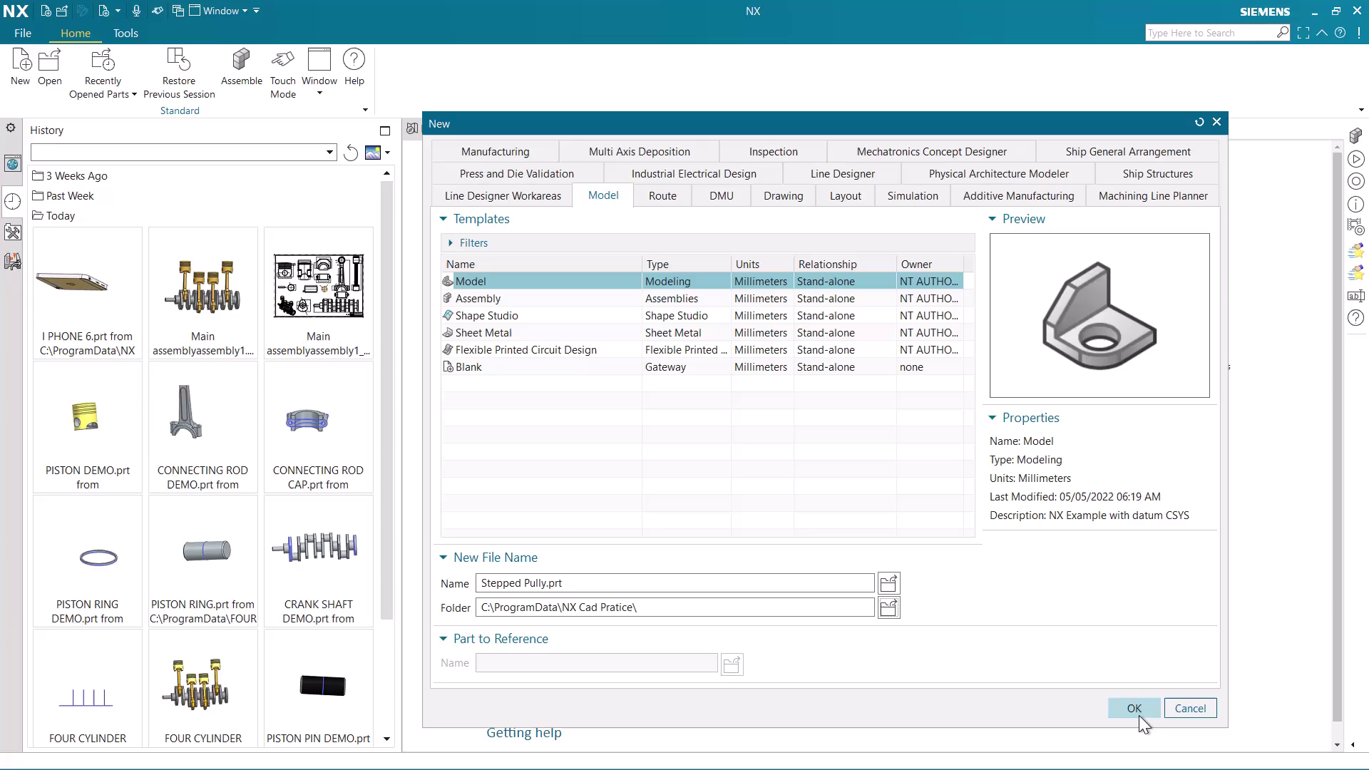
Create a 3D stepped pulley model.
Create the Stepped Pully model part and search the commands for 'jour'.
click(1139, 715)
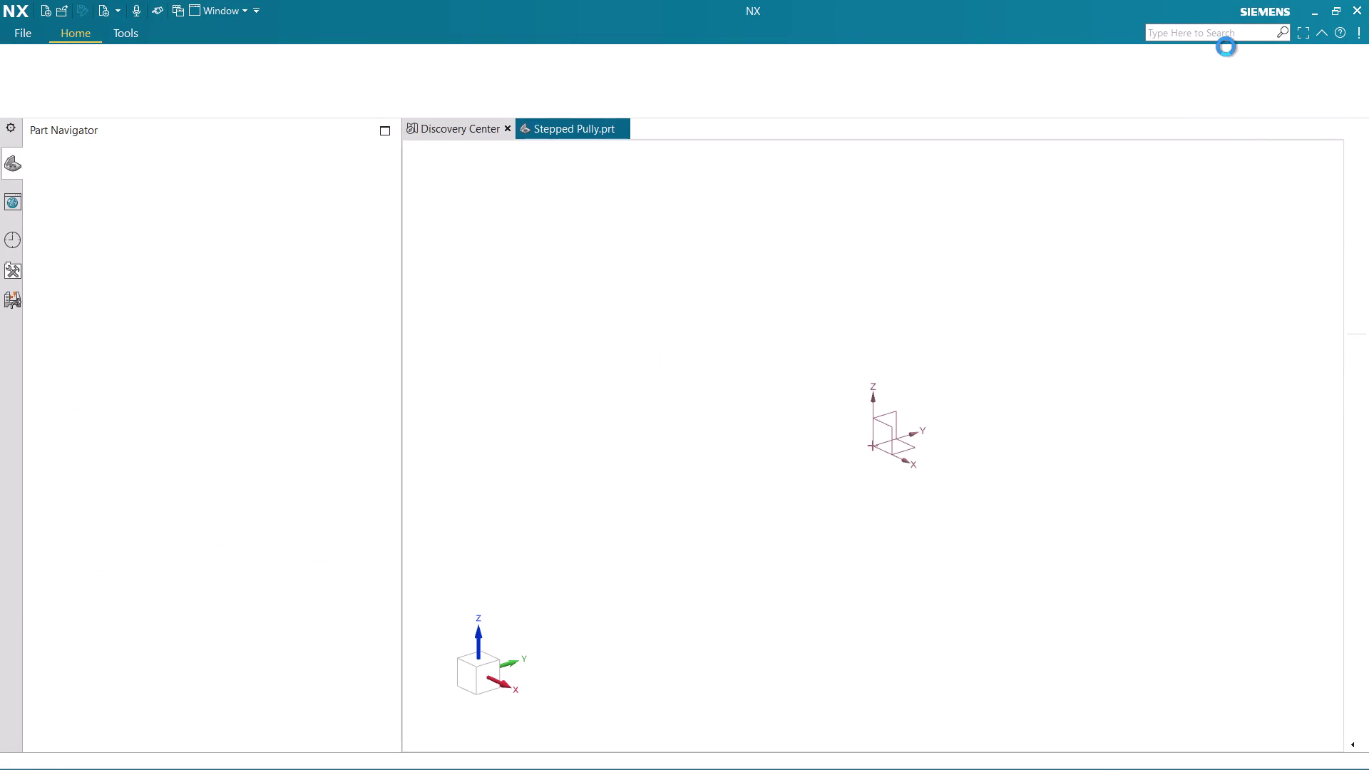
click(1160, 32)
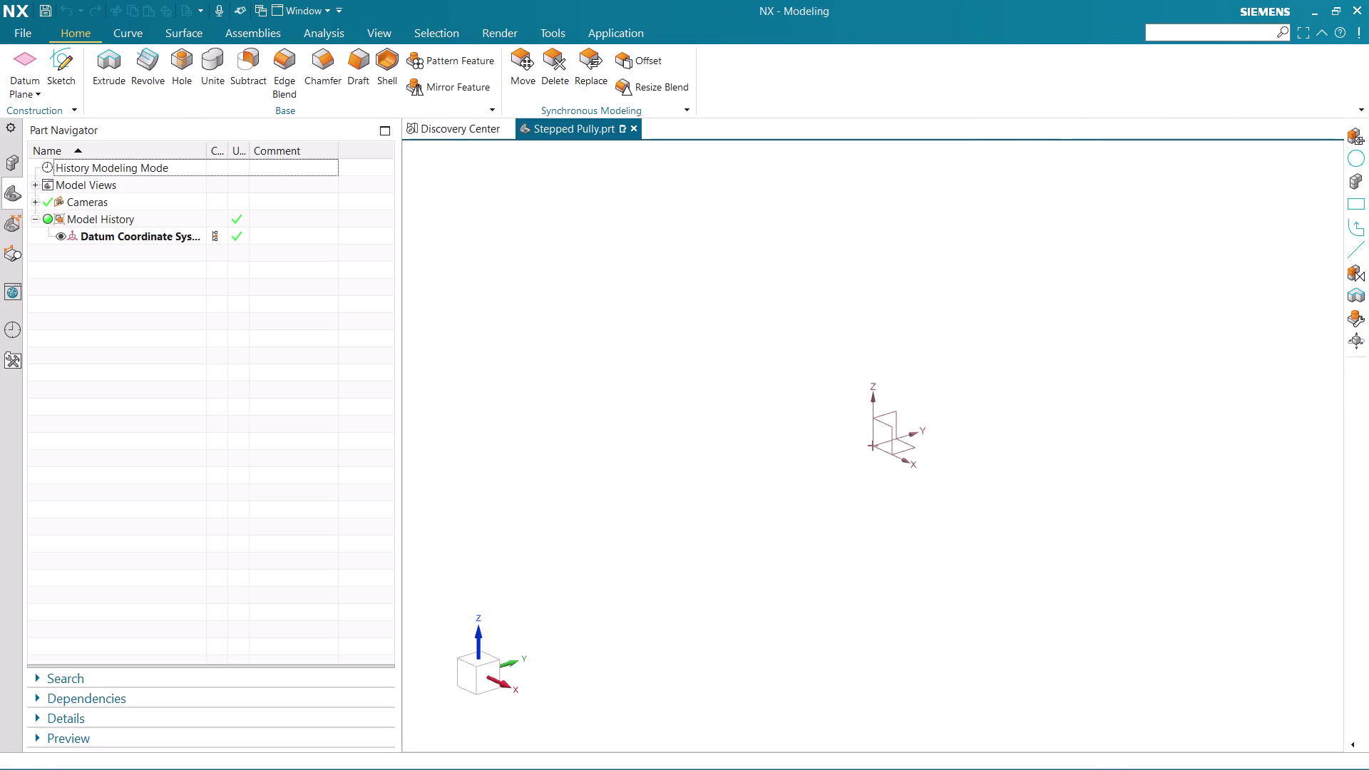
text(jour)
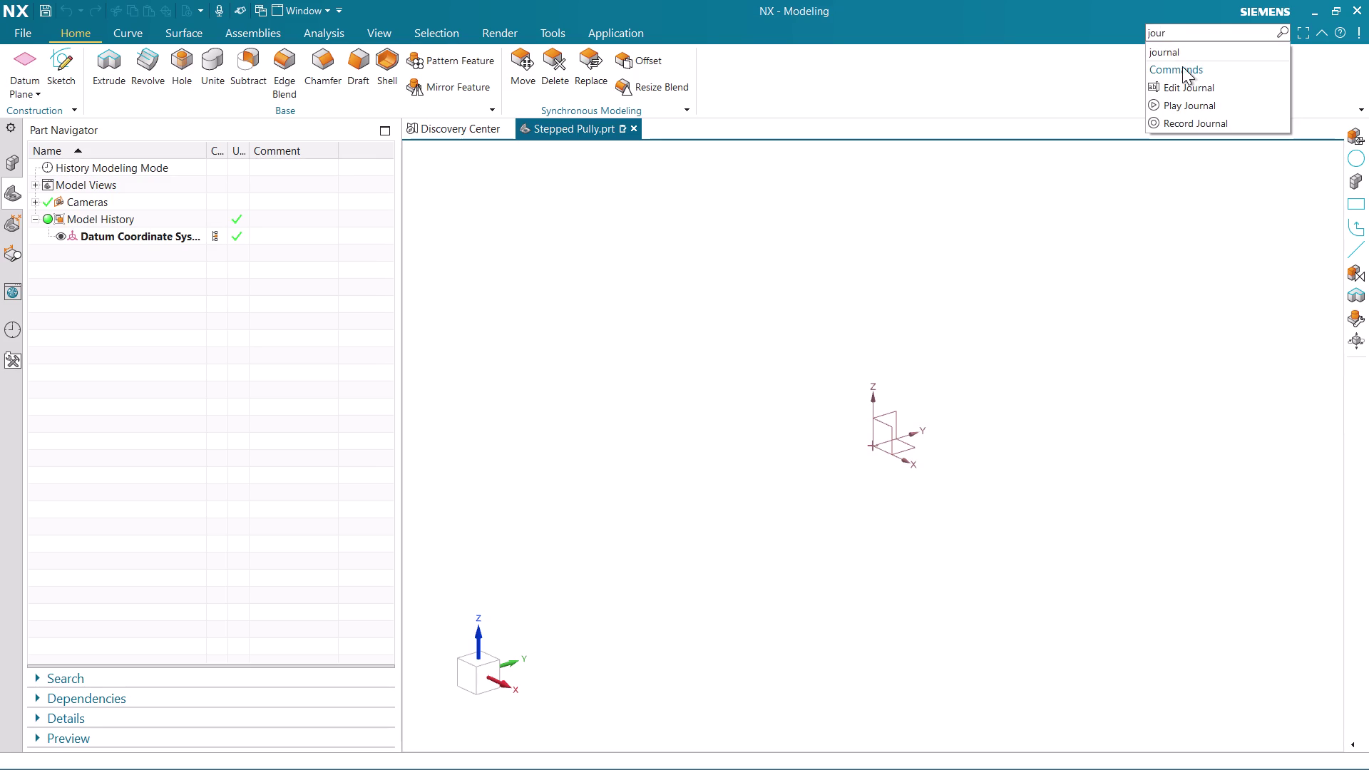
List journal commands, briefly open and close Play Journal, then choose Record Journal.
click(1191, 57)
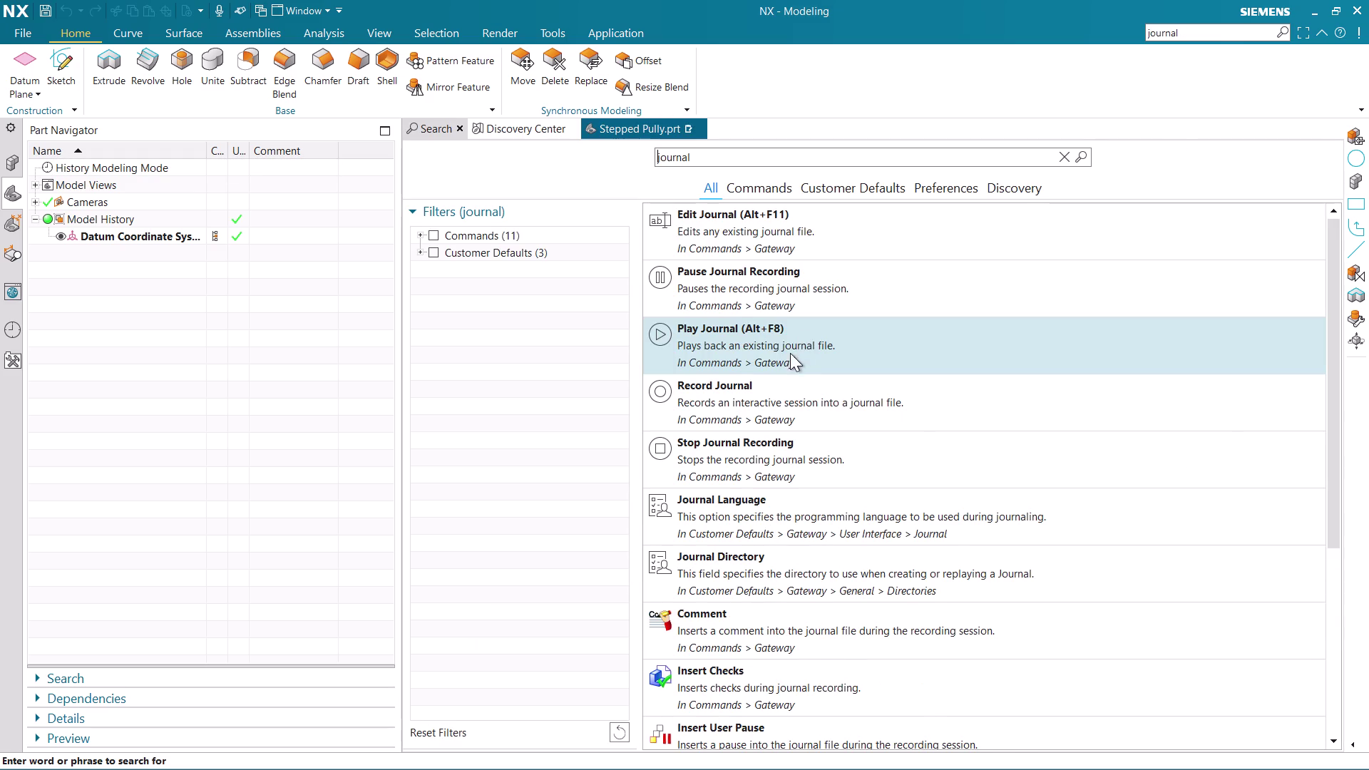
click(749, 395)
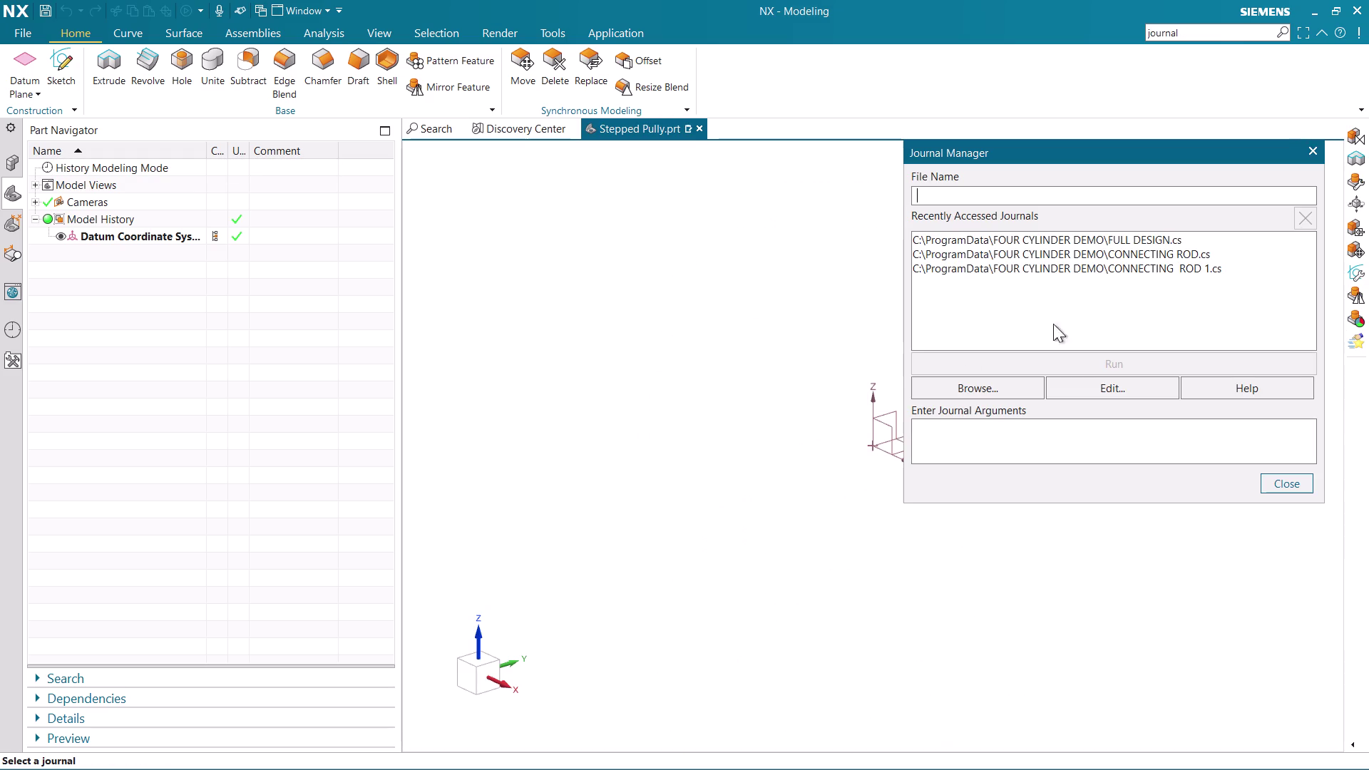
click(1317, 150)
click(1224, 37)
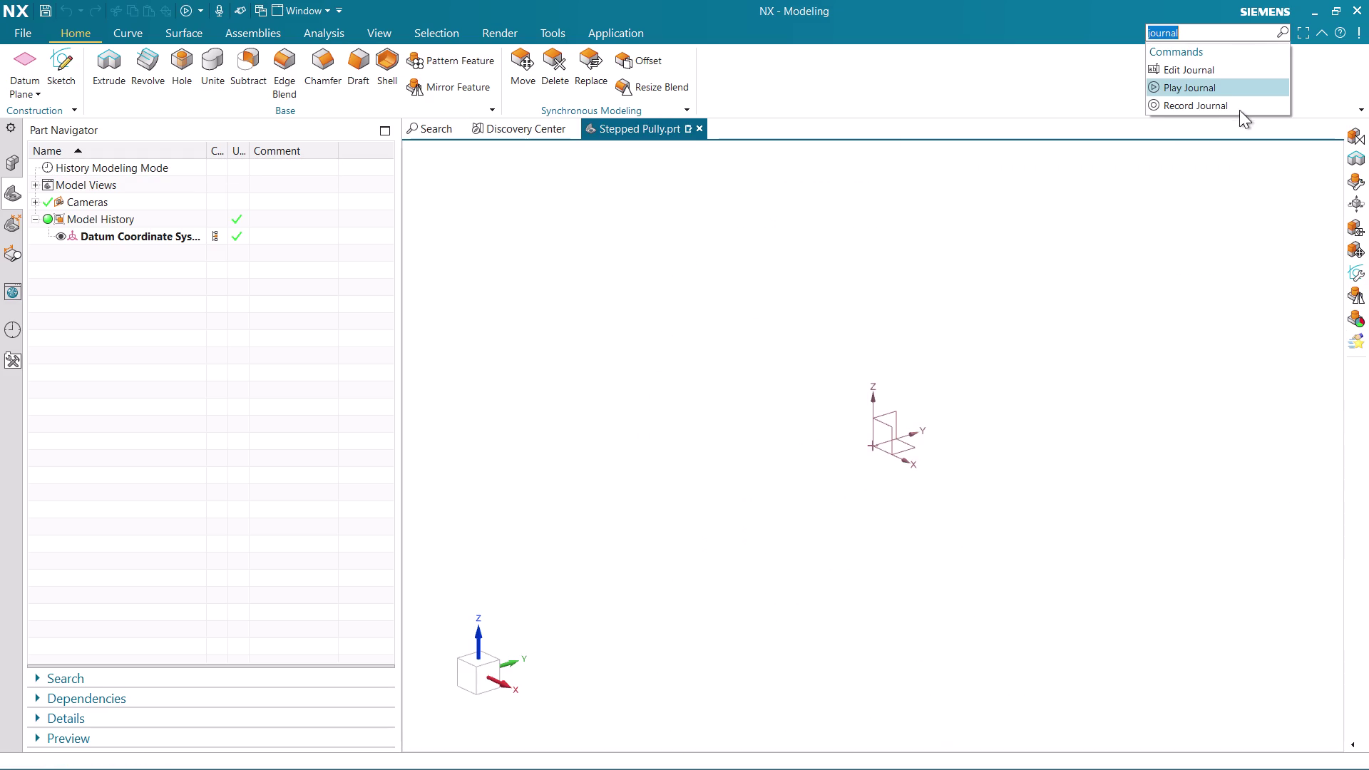
click(1216, 104)
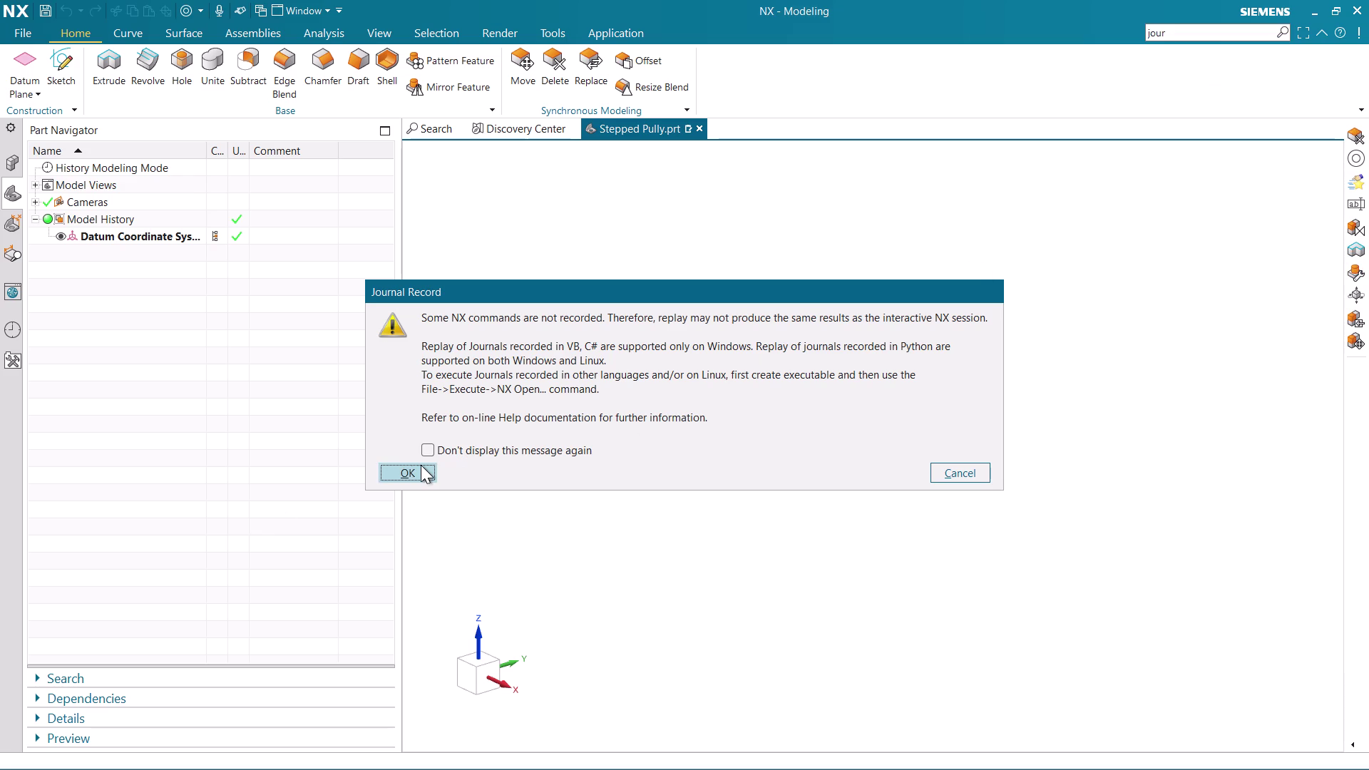
Dismiss the recording notice and browse to ProgramData > NX CAD DRAWINGS.
click(421, 465)
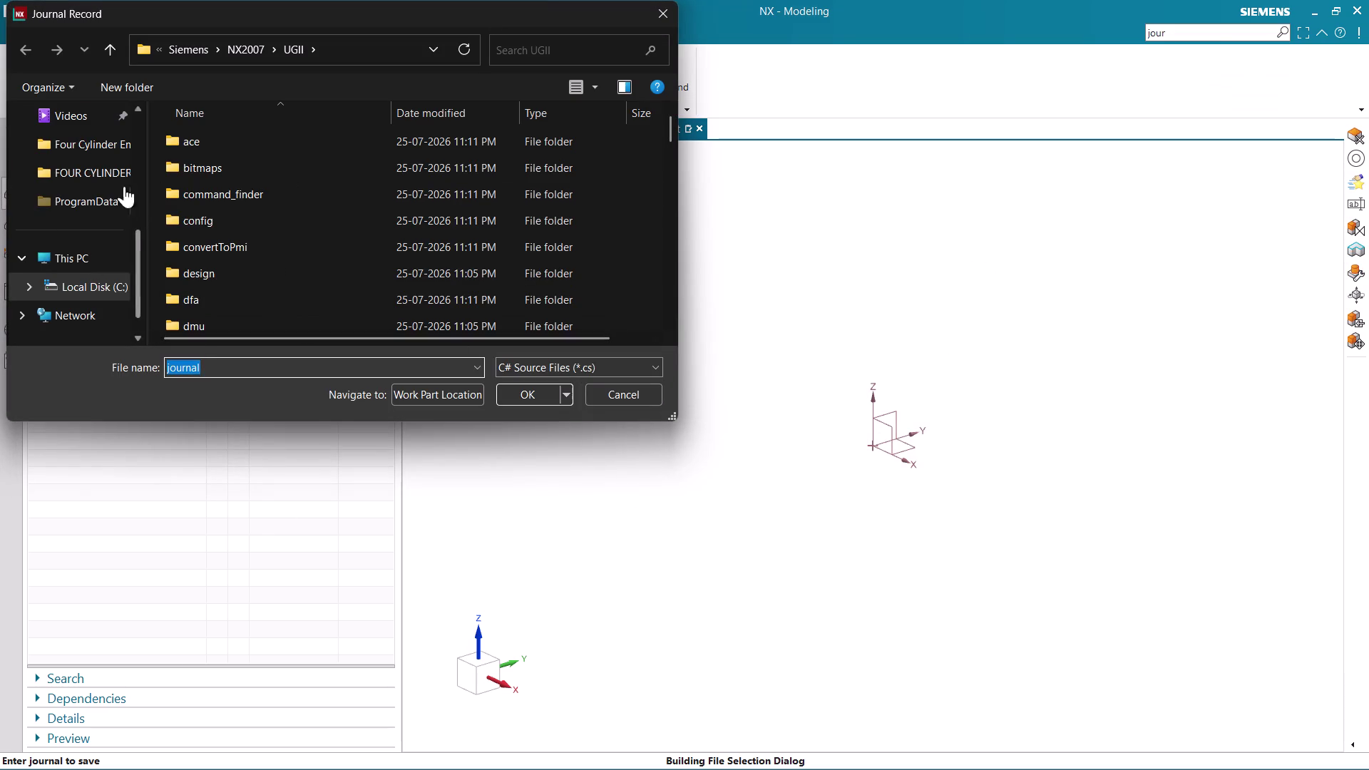
click(104, 198)
scroll(down, 3)
scroll(down, 3)
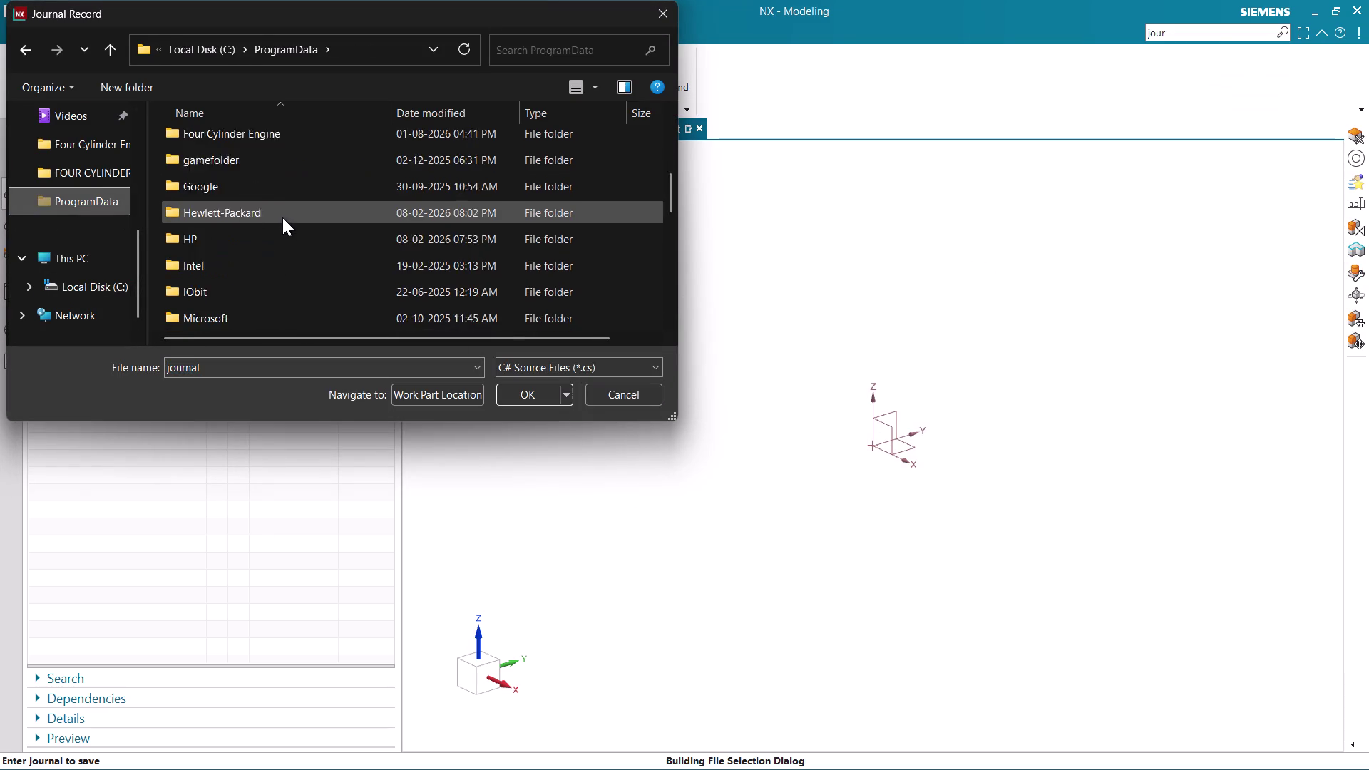
scroll(down, 3)
scroll(down, 3)
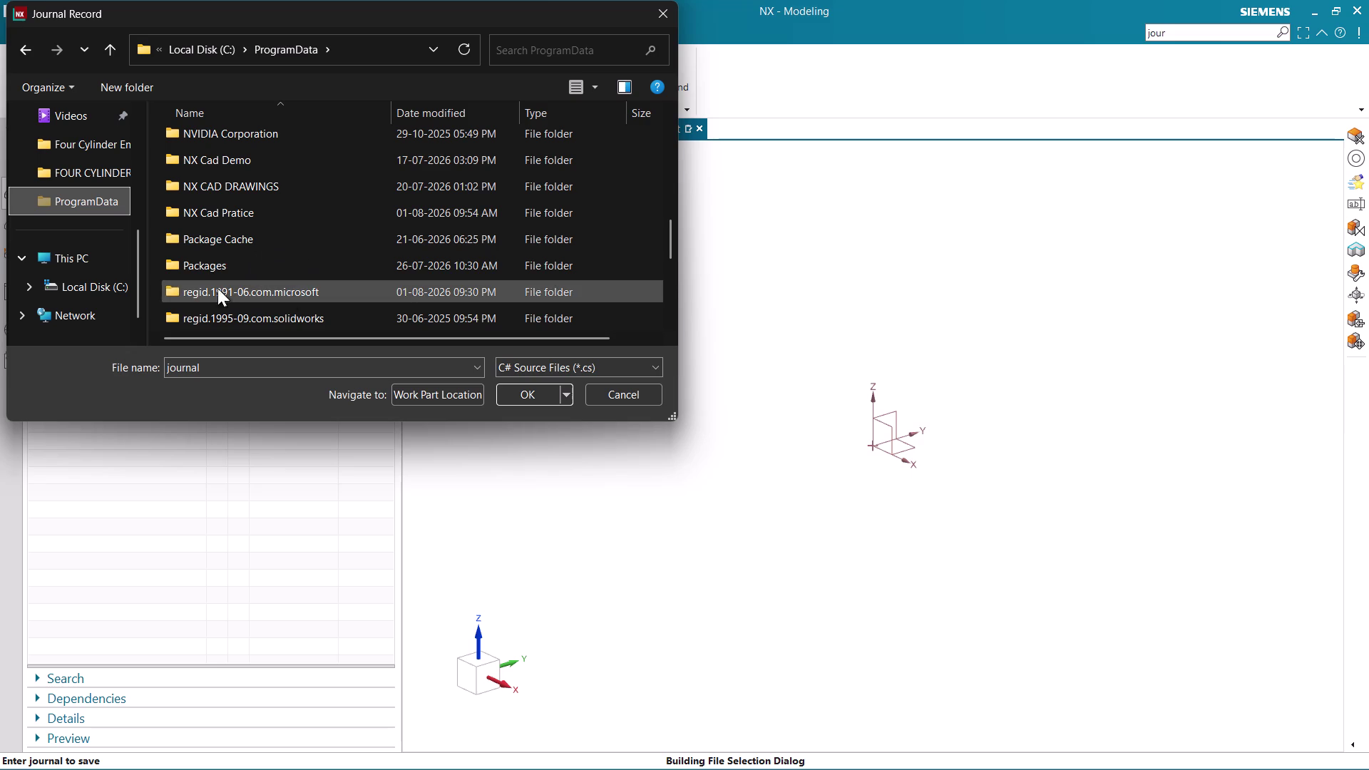
scroll(up, 3)
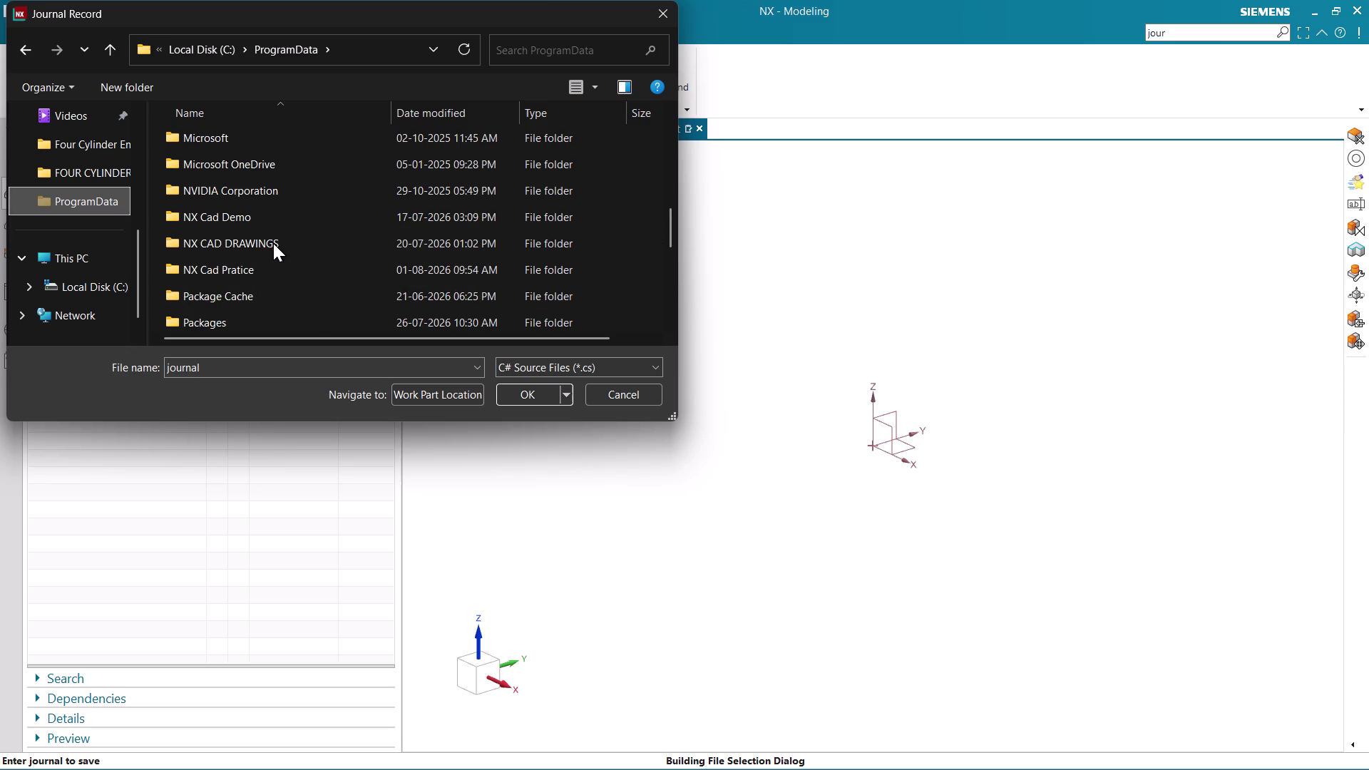
double_click(274, 243)
Name the journal 'Stepped Pully' and start recording.
click(230, 364)
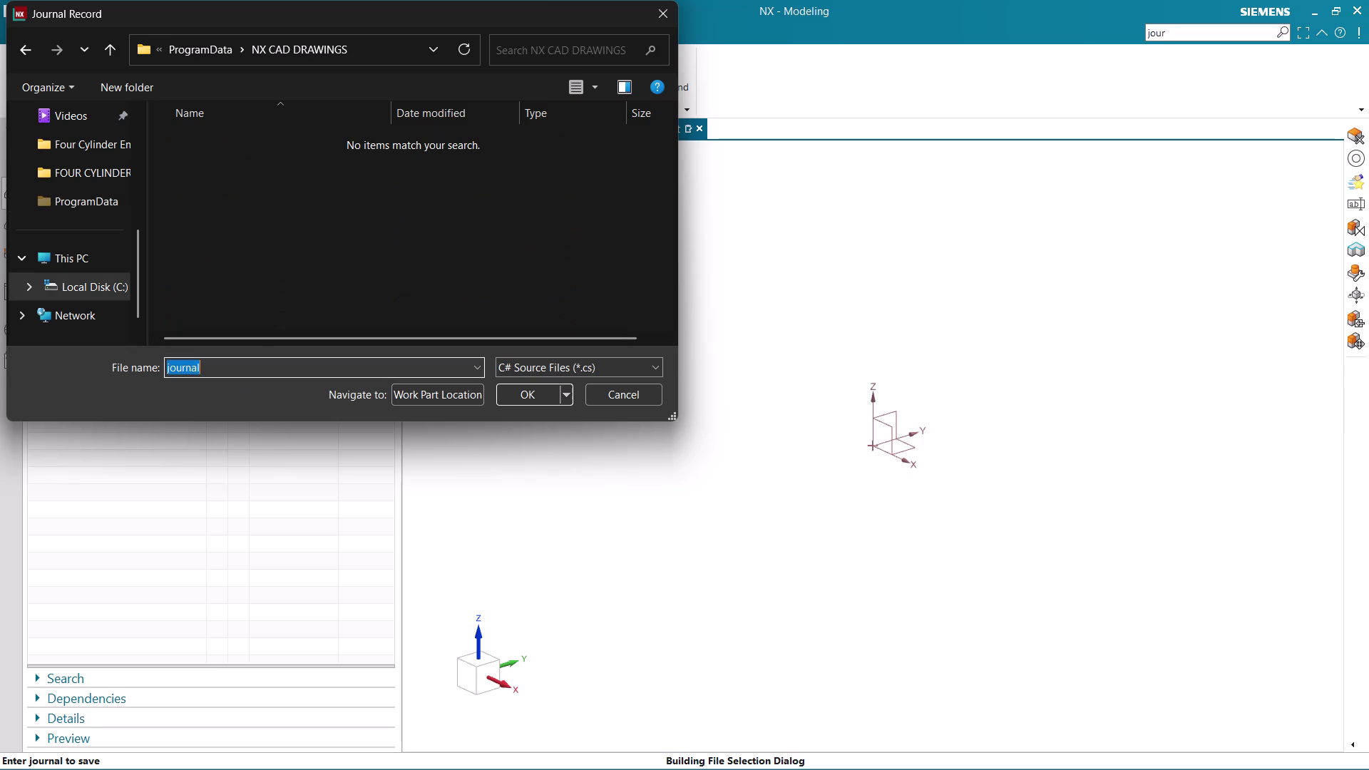
key(BackSpace)
key(shift+s)
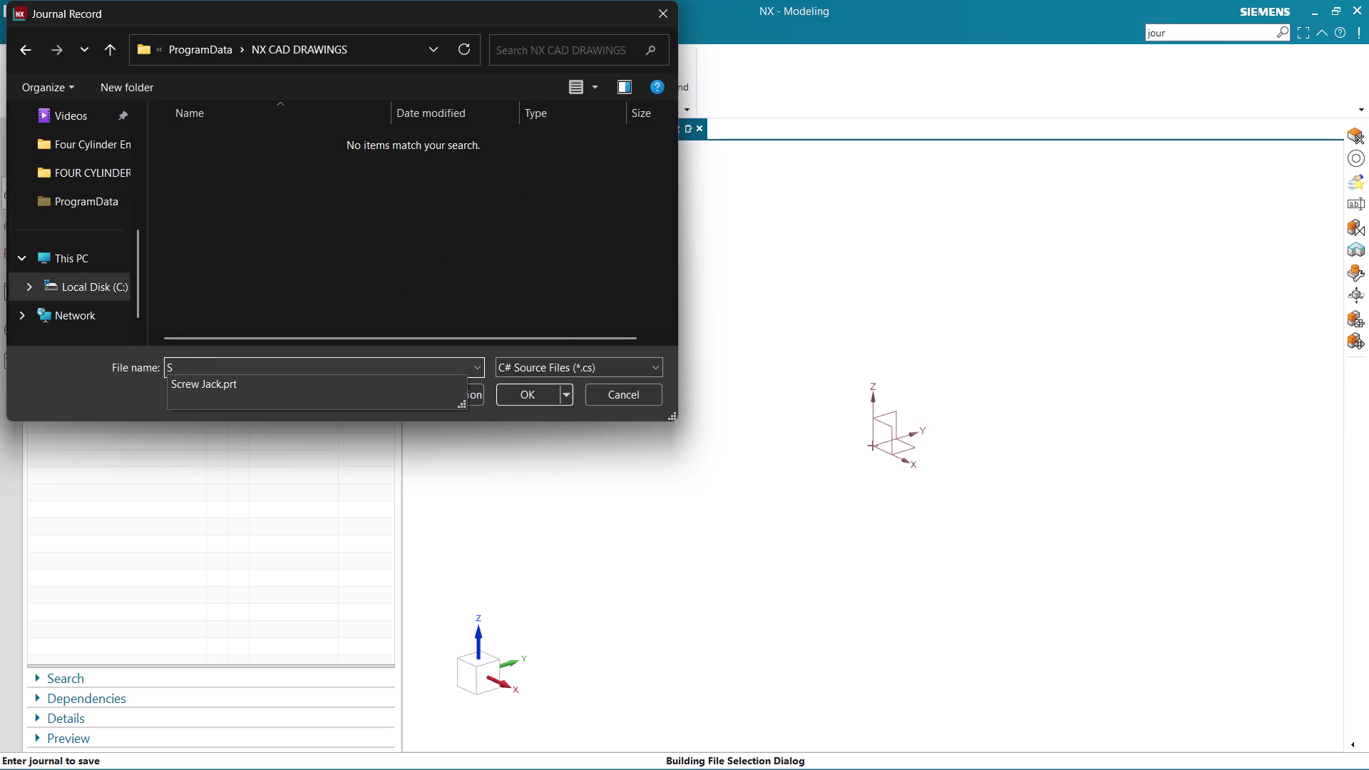
text(tee)
key(BackSpace)
text(p)
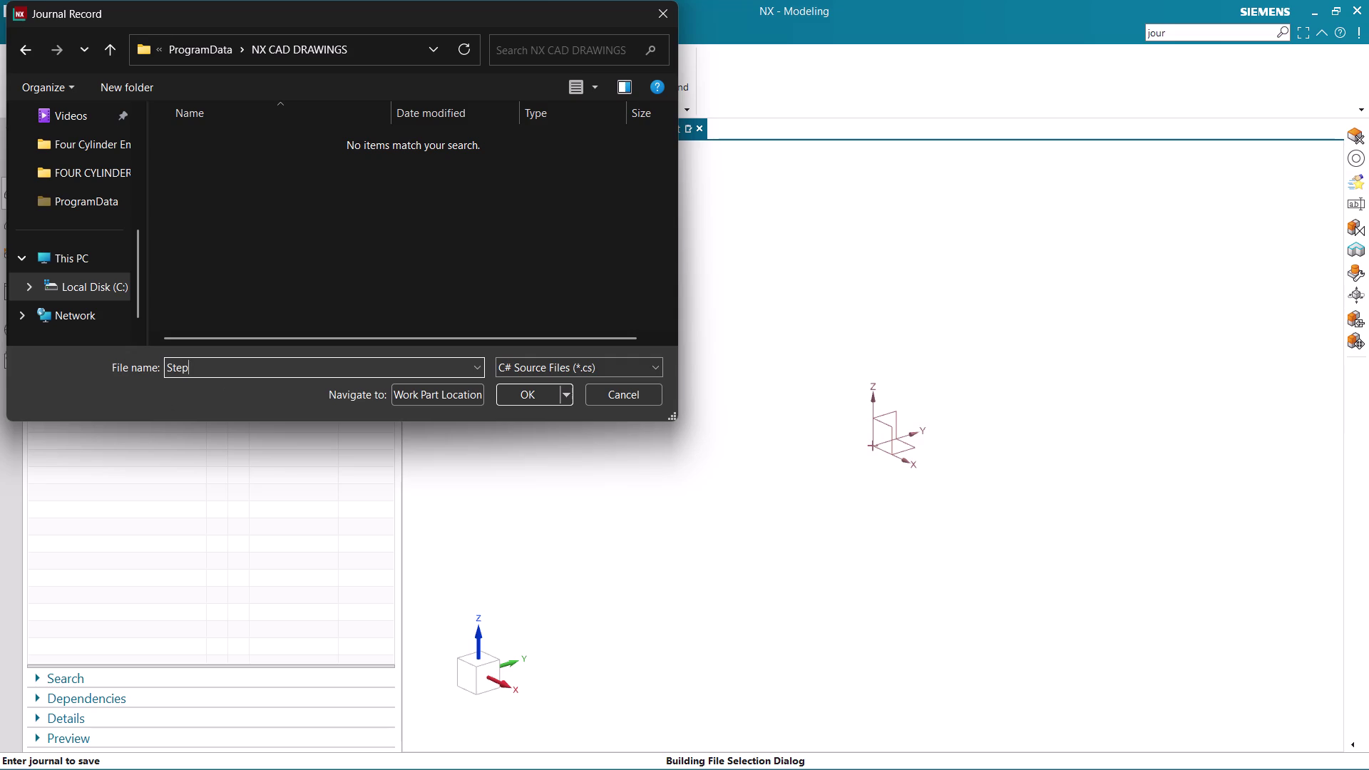
text(ped)
key(space)
text(Pu)
text(lly)
key(Return)
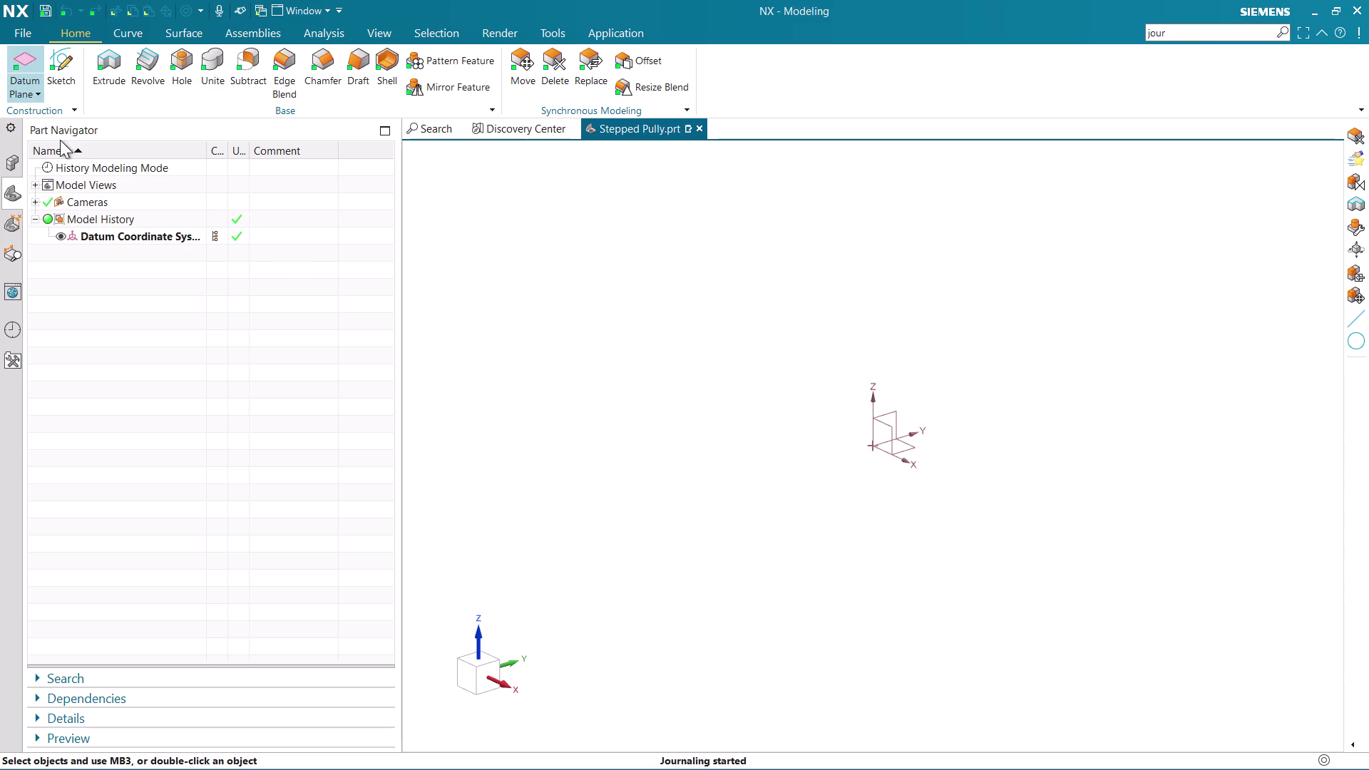
click(67, 70)
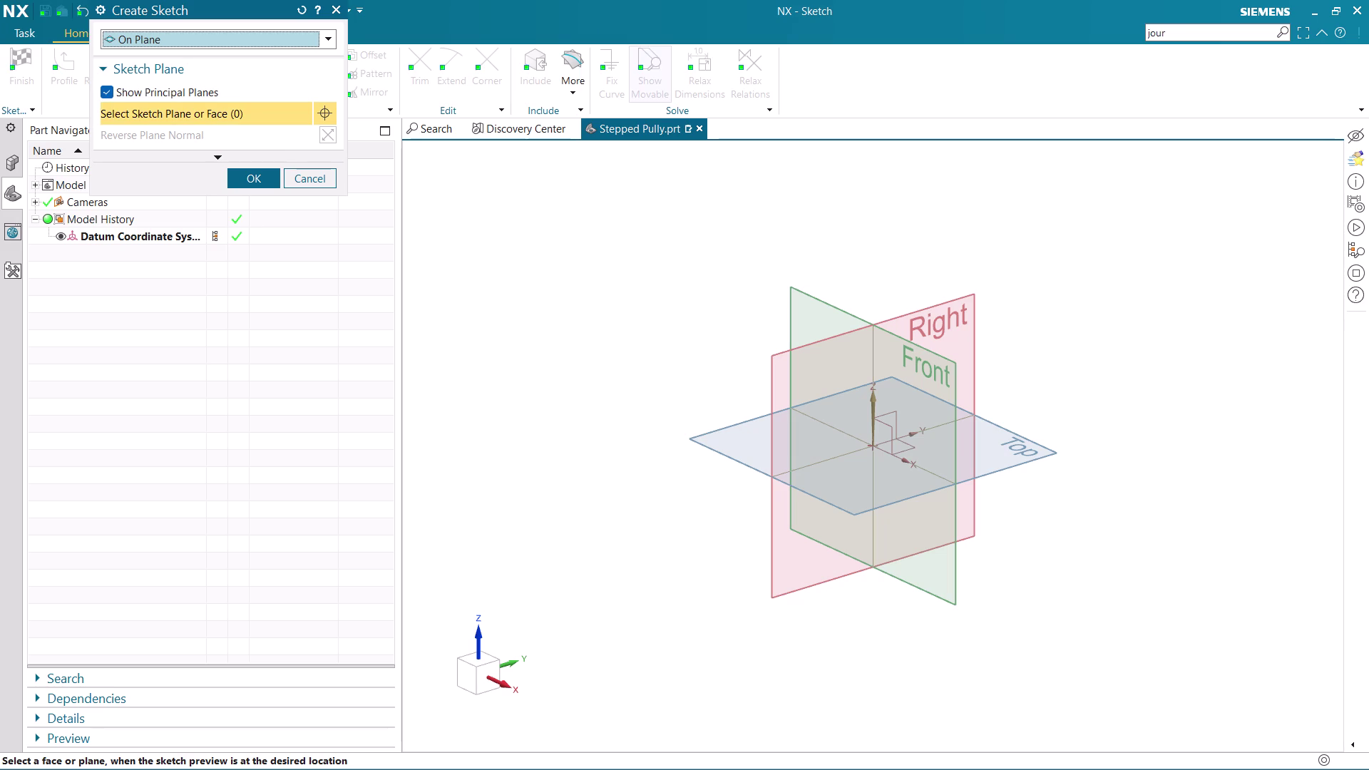
Place the sketch on the Front (XZ) datum plane and accept it.
click(816, 298)
middle_click(816, 298)
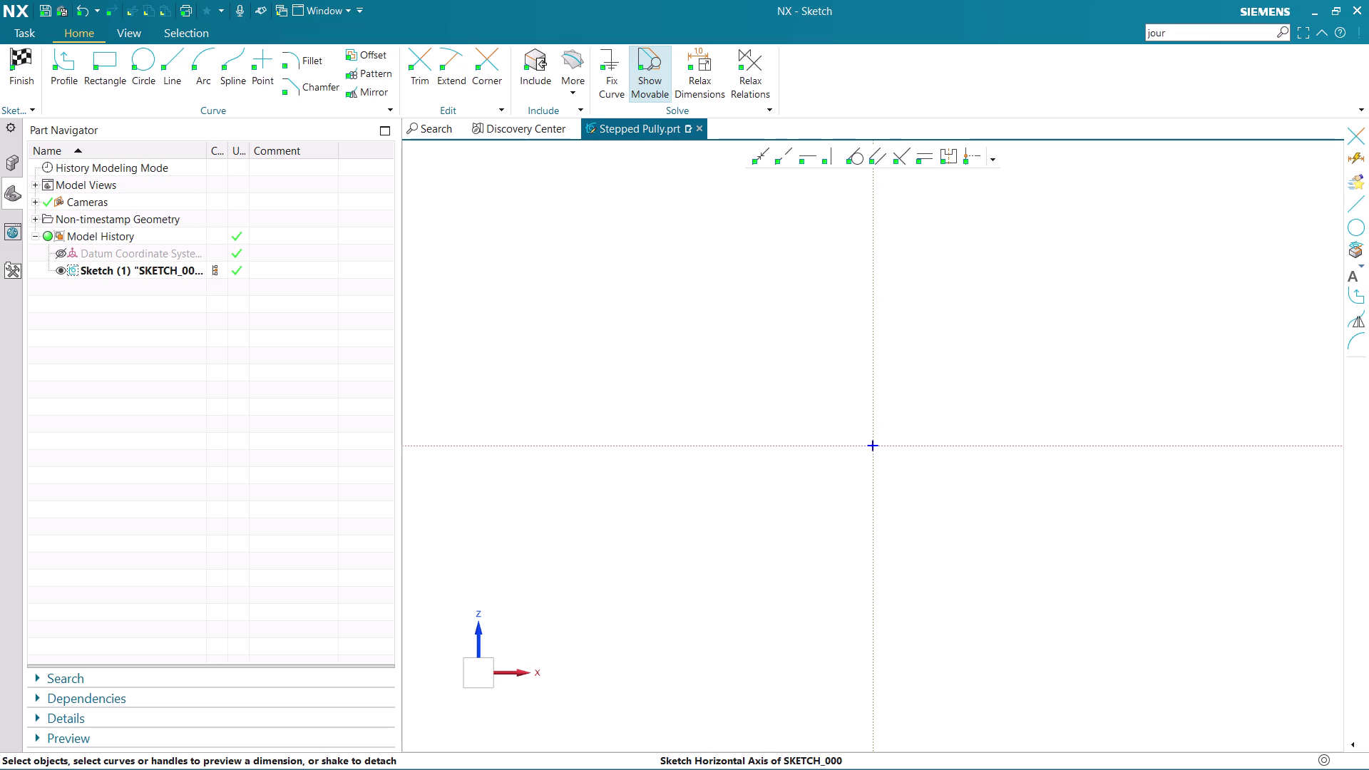
Zoom in and out on the sketch area.
scroll(up, 3)
scroll(down, 3)
scroll(up, 3)
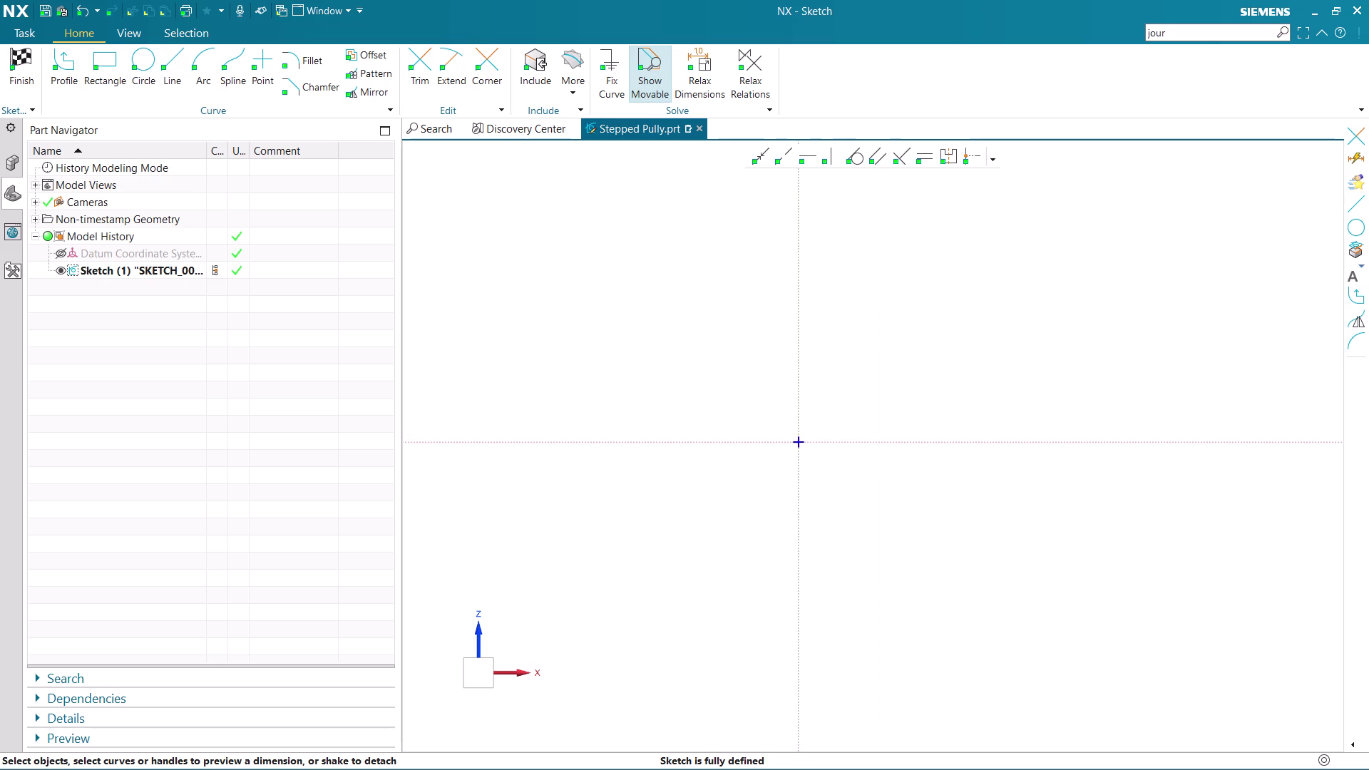
scroll(down, 3)
scroll(up, 3)
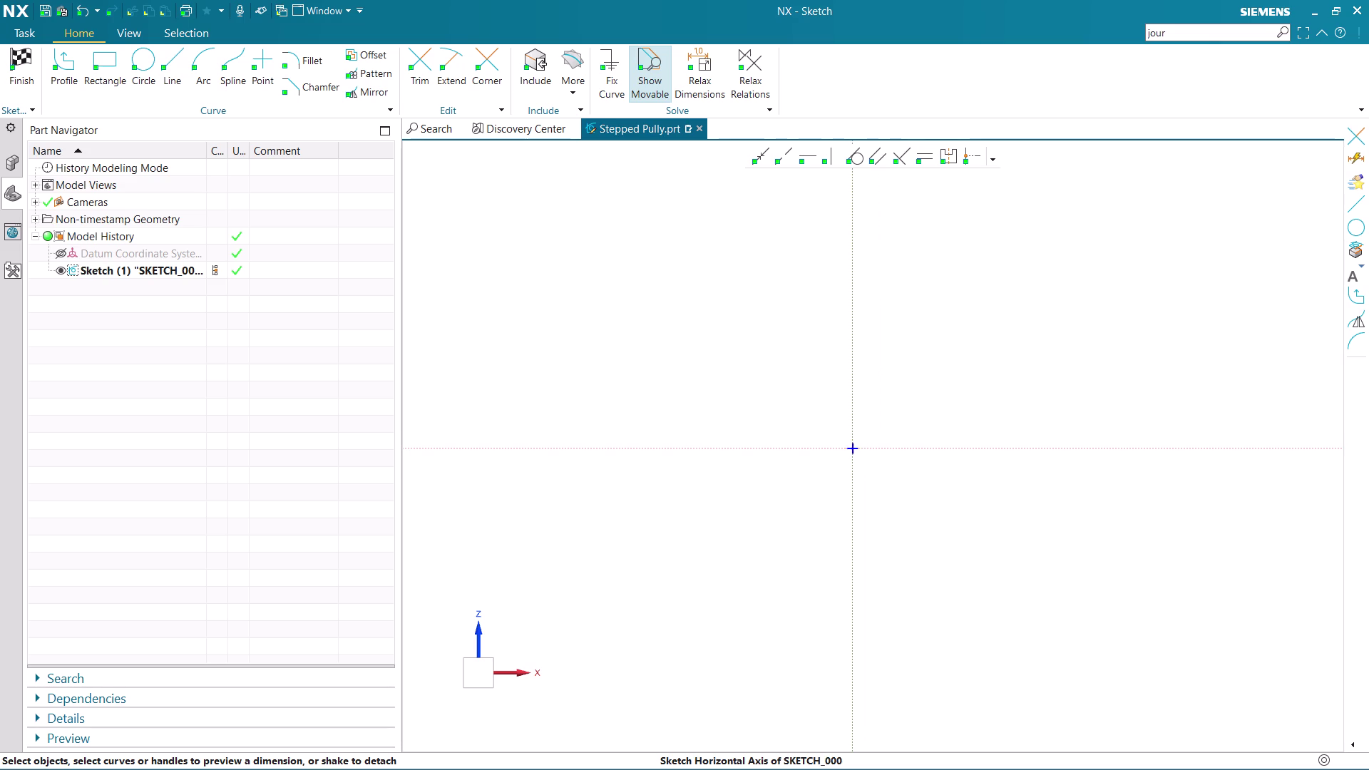
scroll(down, 3)
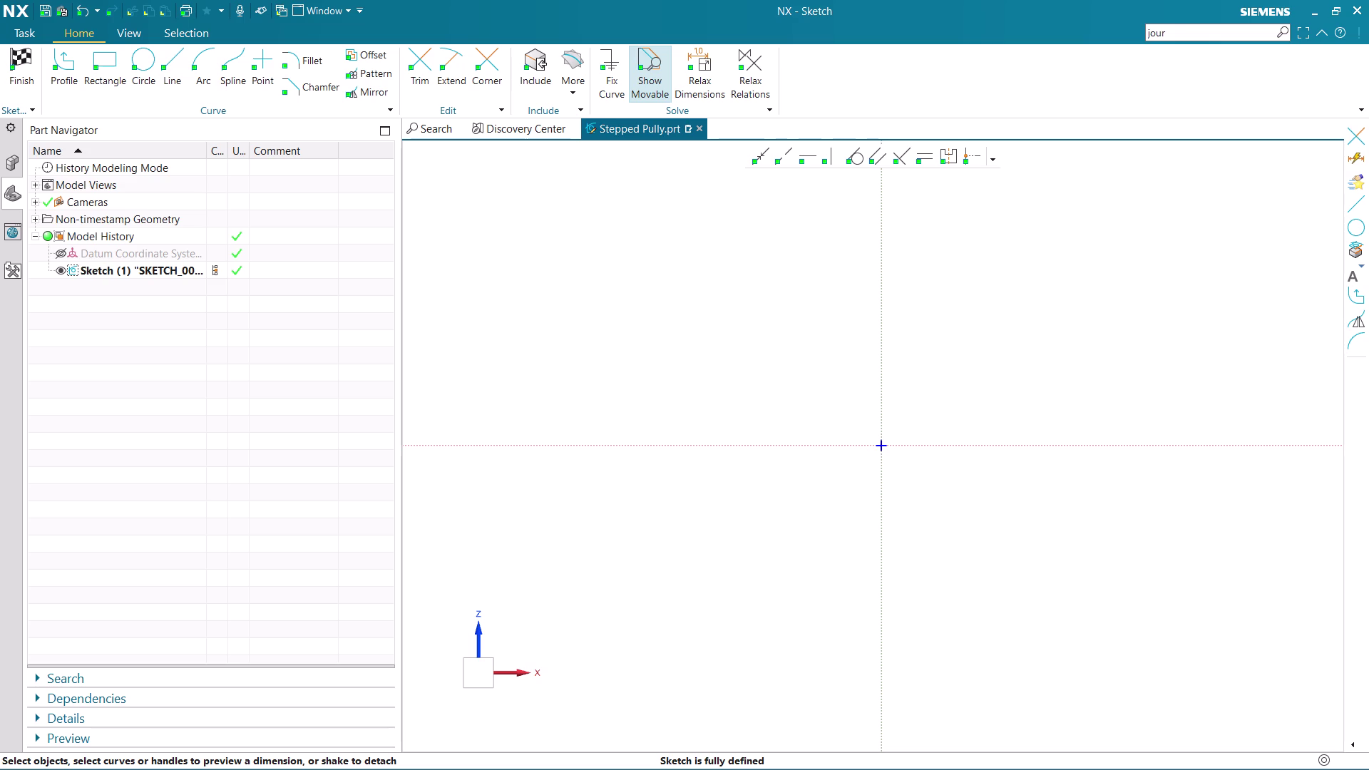
scroll(down, 3)
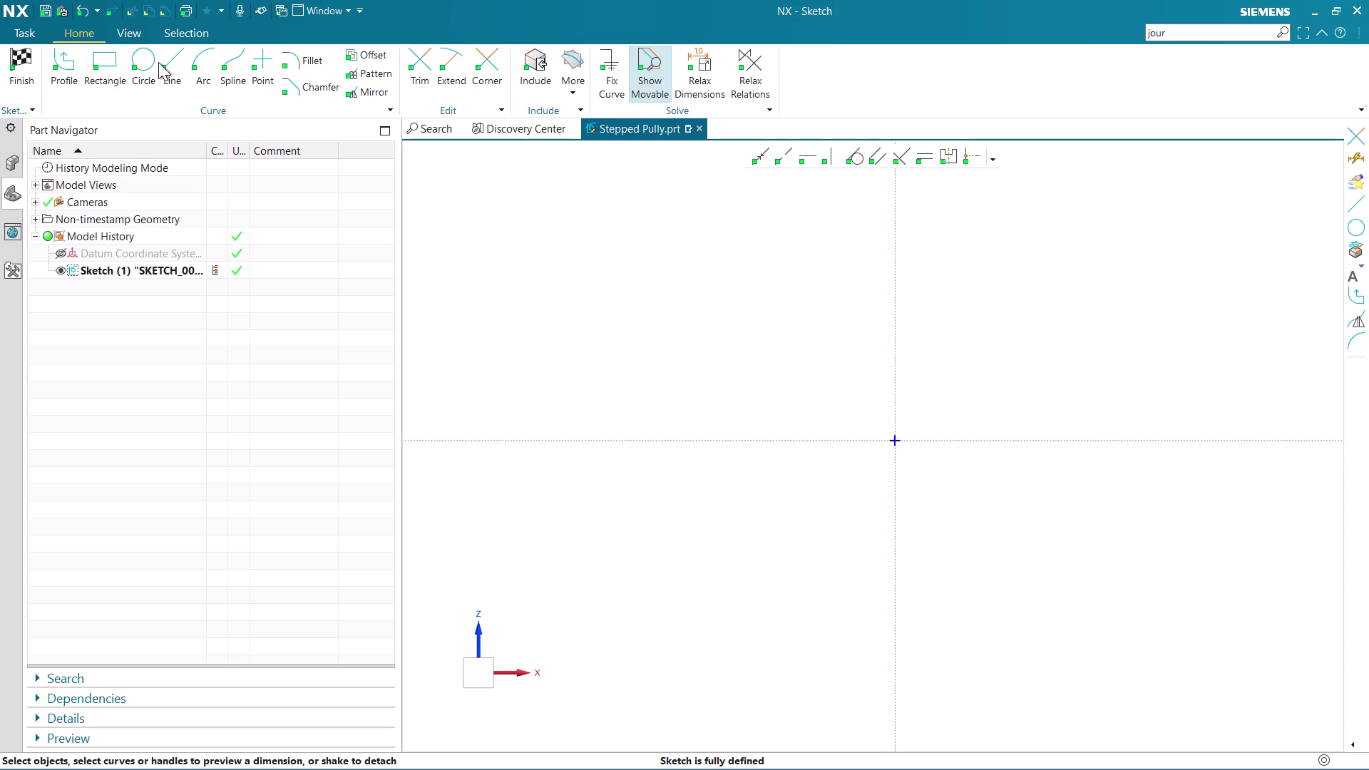
Start a trial line, cancel it with Esc, and switch to the Profile tool.
click(173, 51)
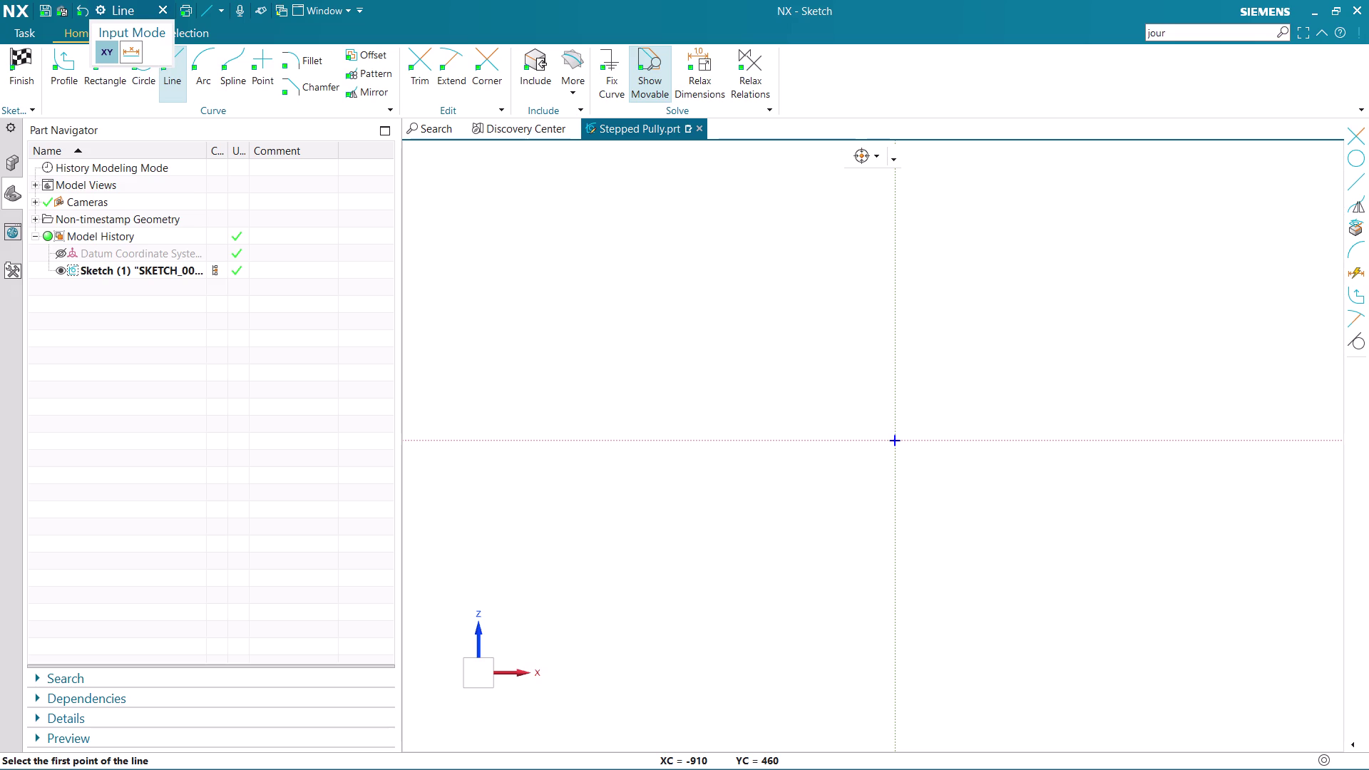
key(grave)
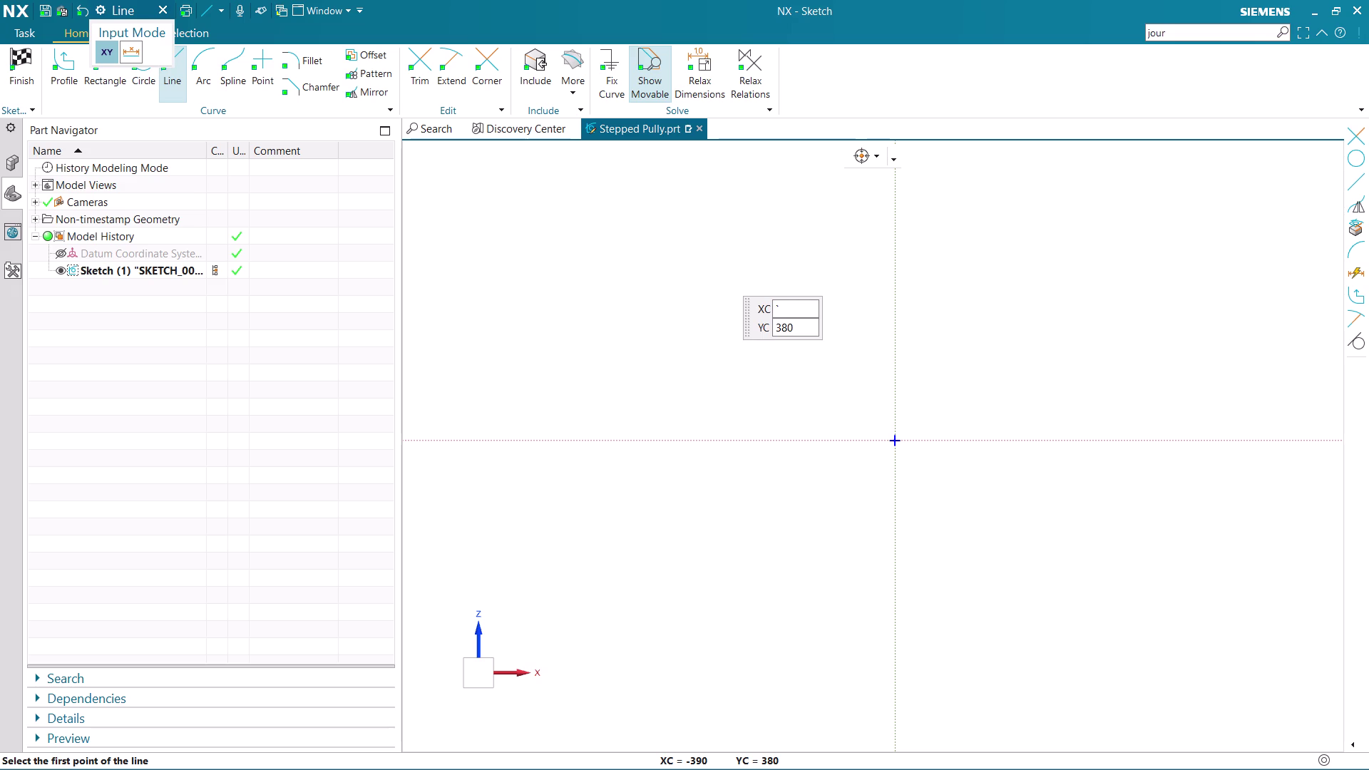
click(425, 193)
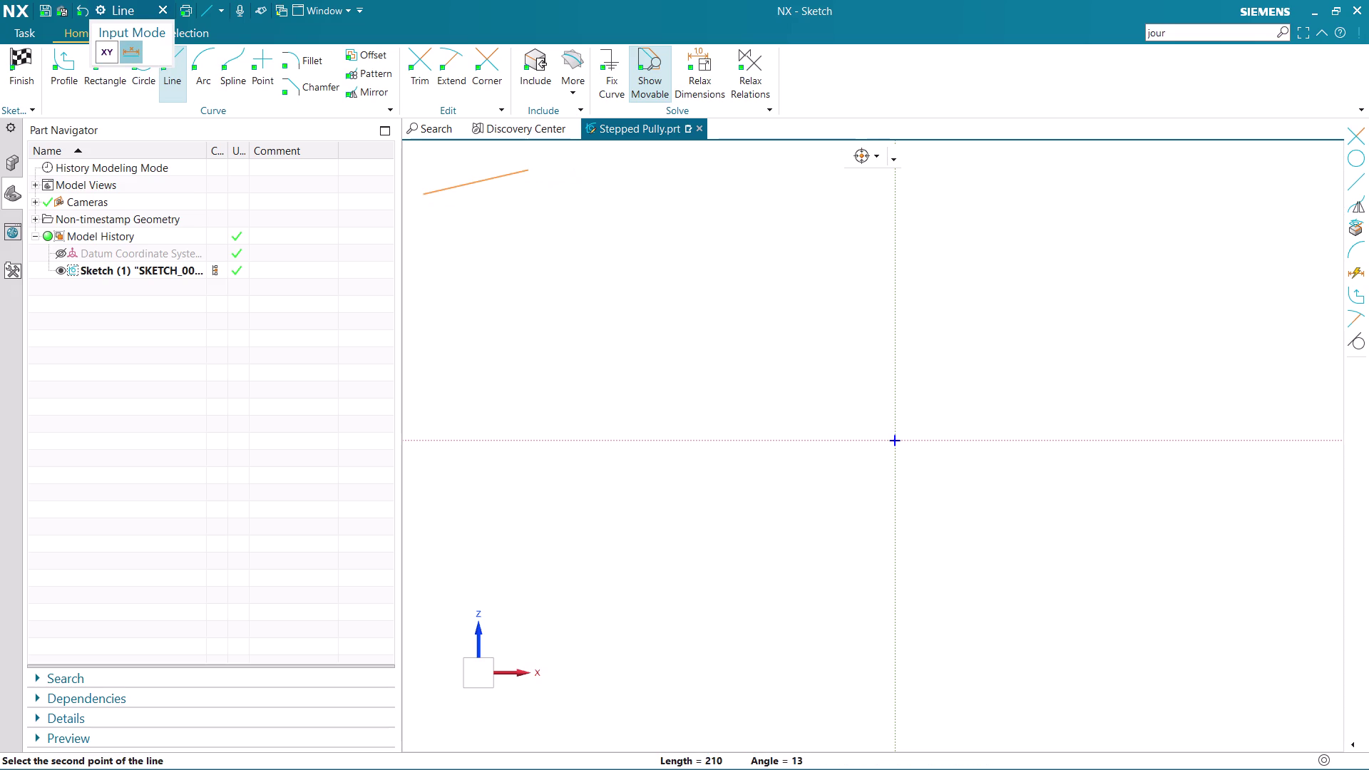
key(Escape)
key(Escape)
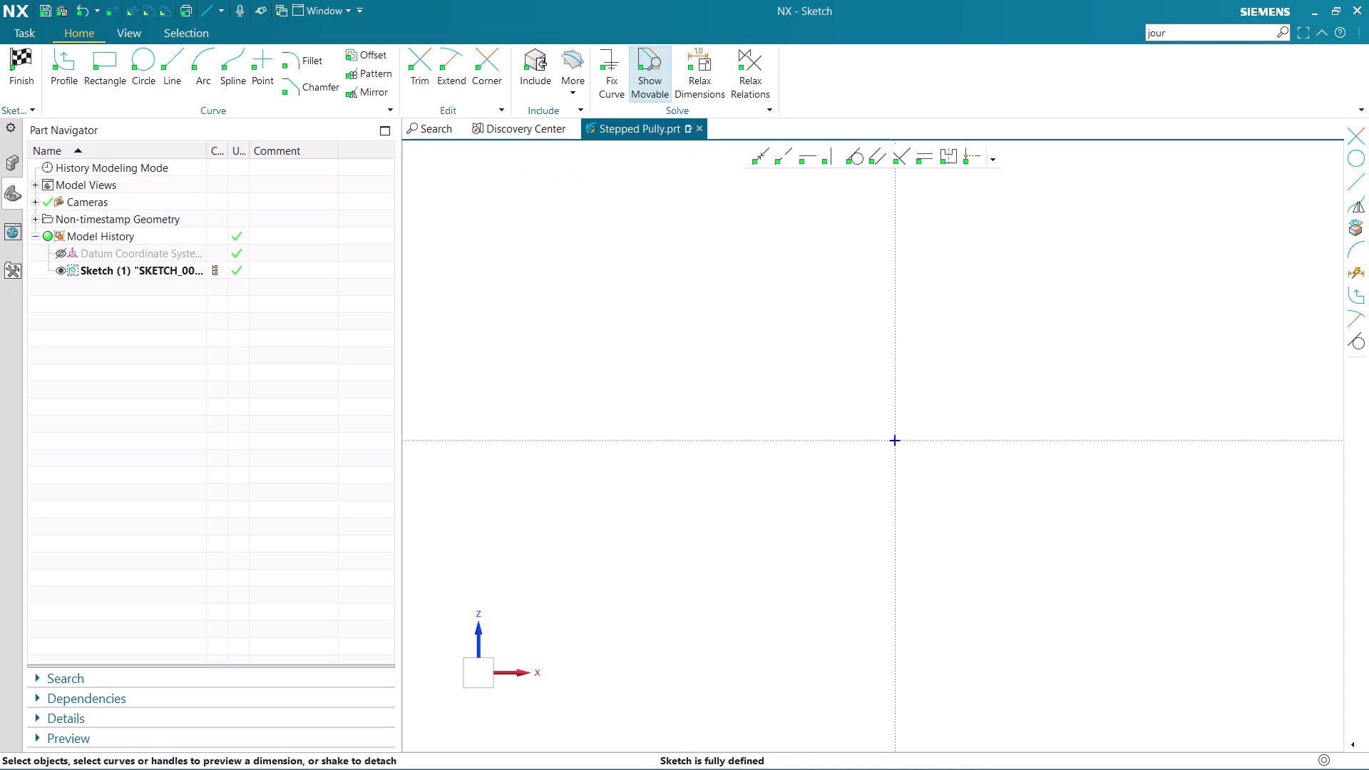
click(62, 66)
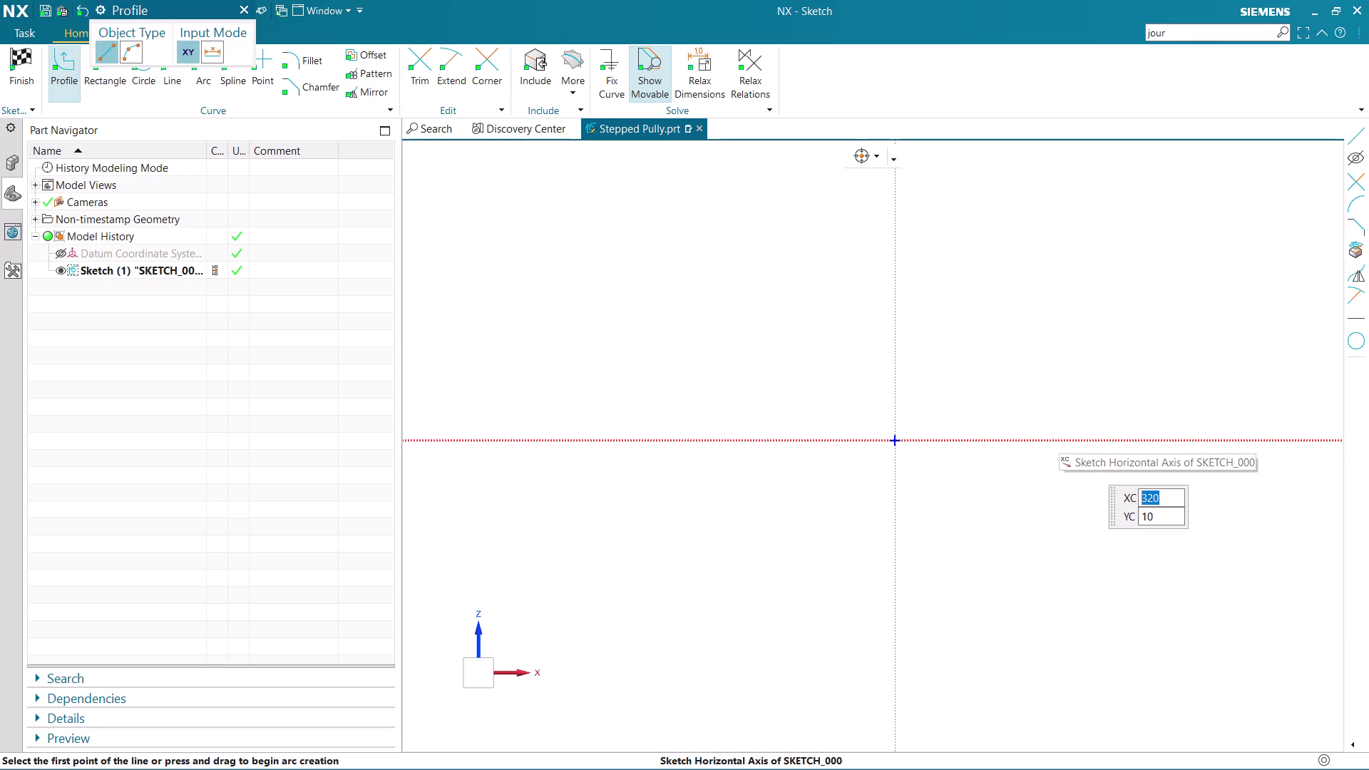
scroll(down, 3)
scroll(up, 3)
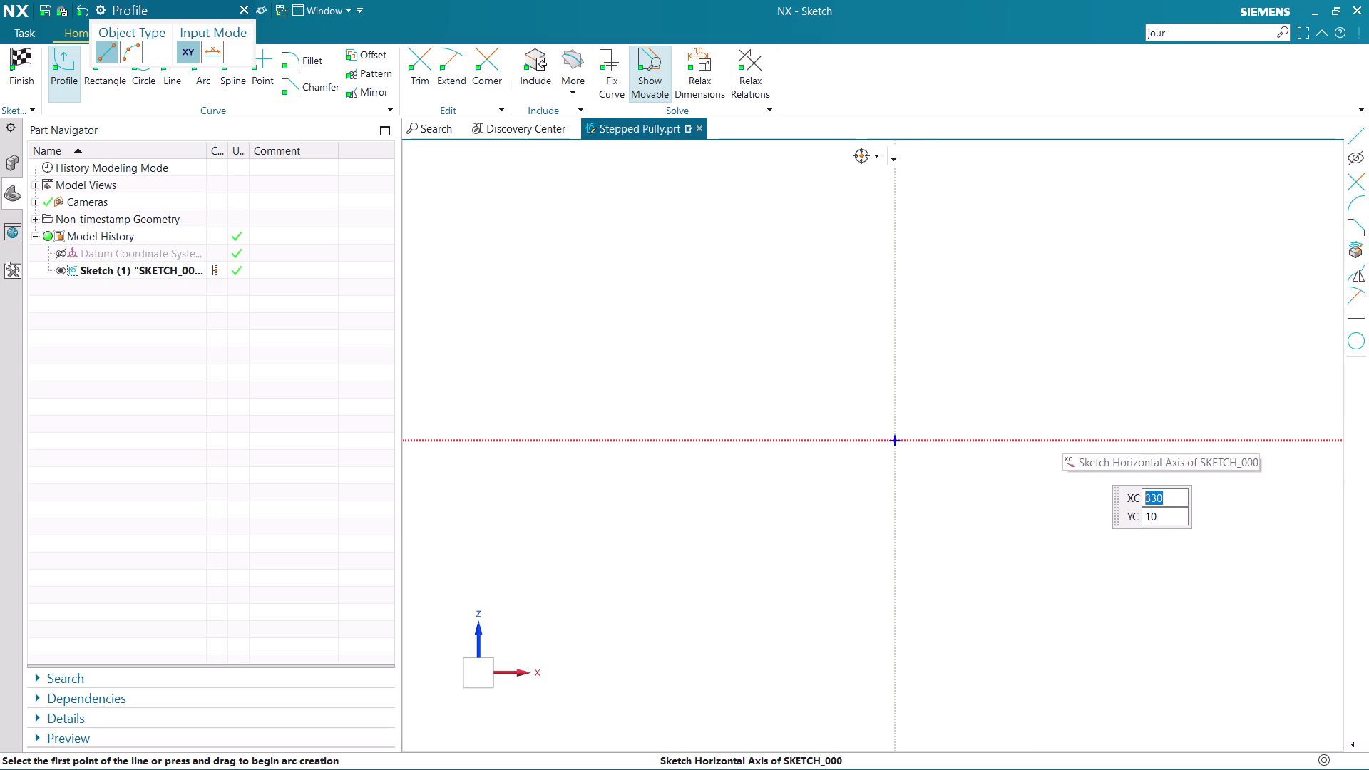
scroll(down, 3)
scroll(down, 3)
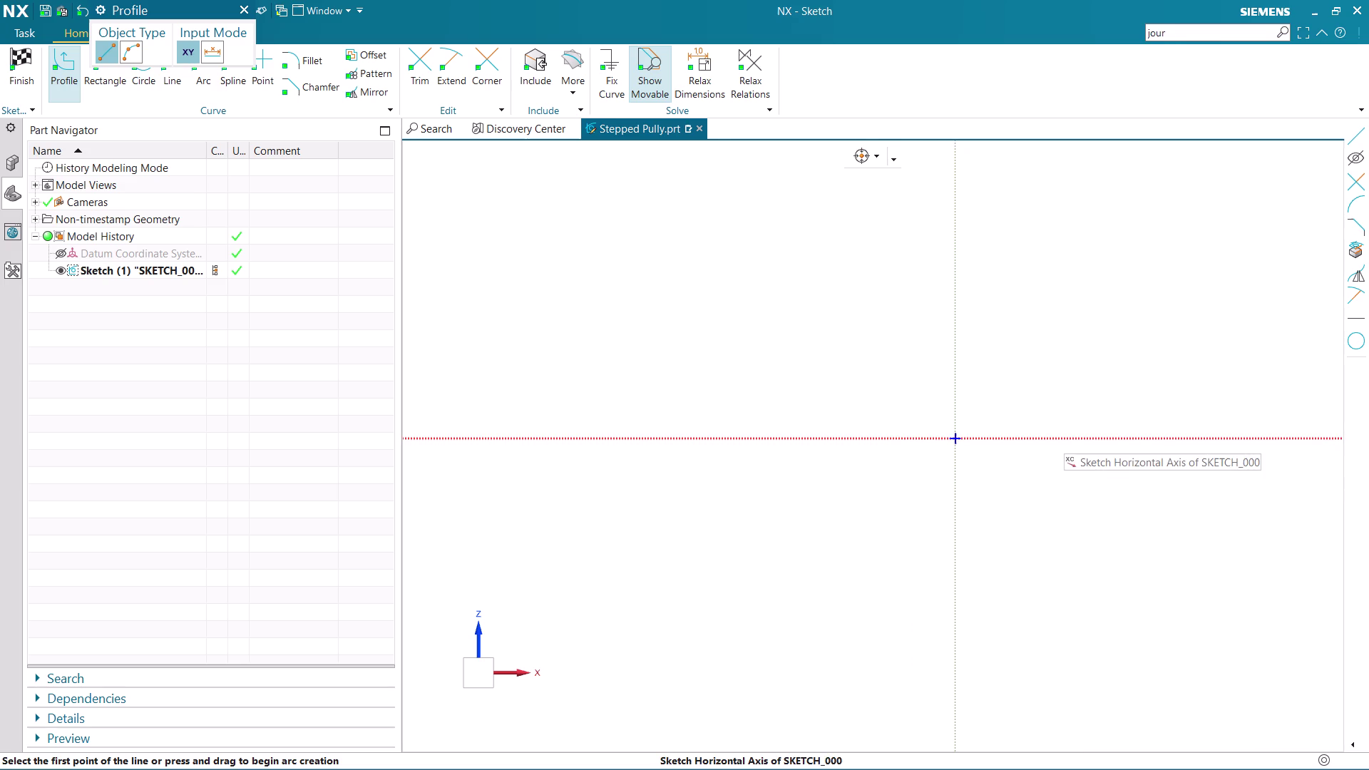
scroll(up, 3)
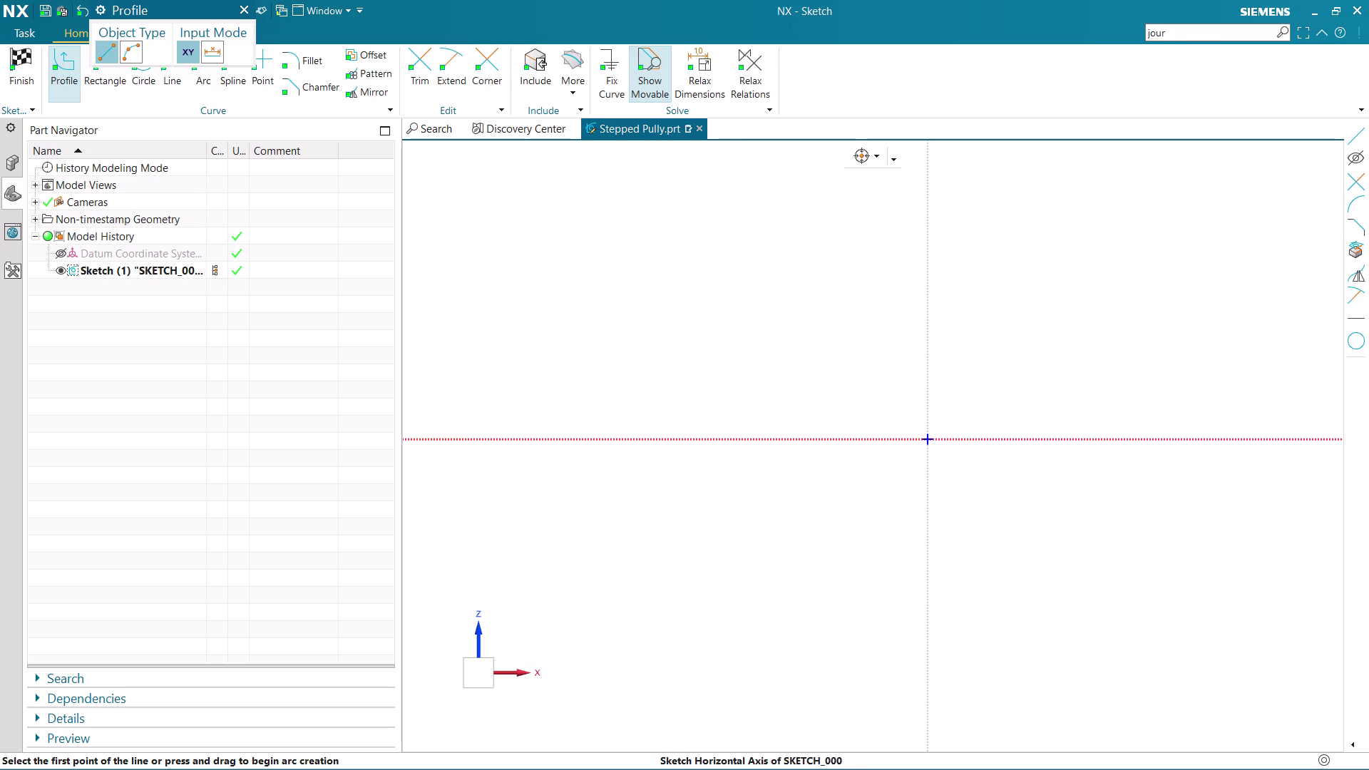
scroll(down, 3)
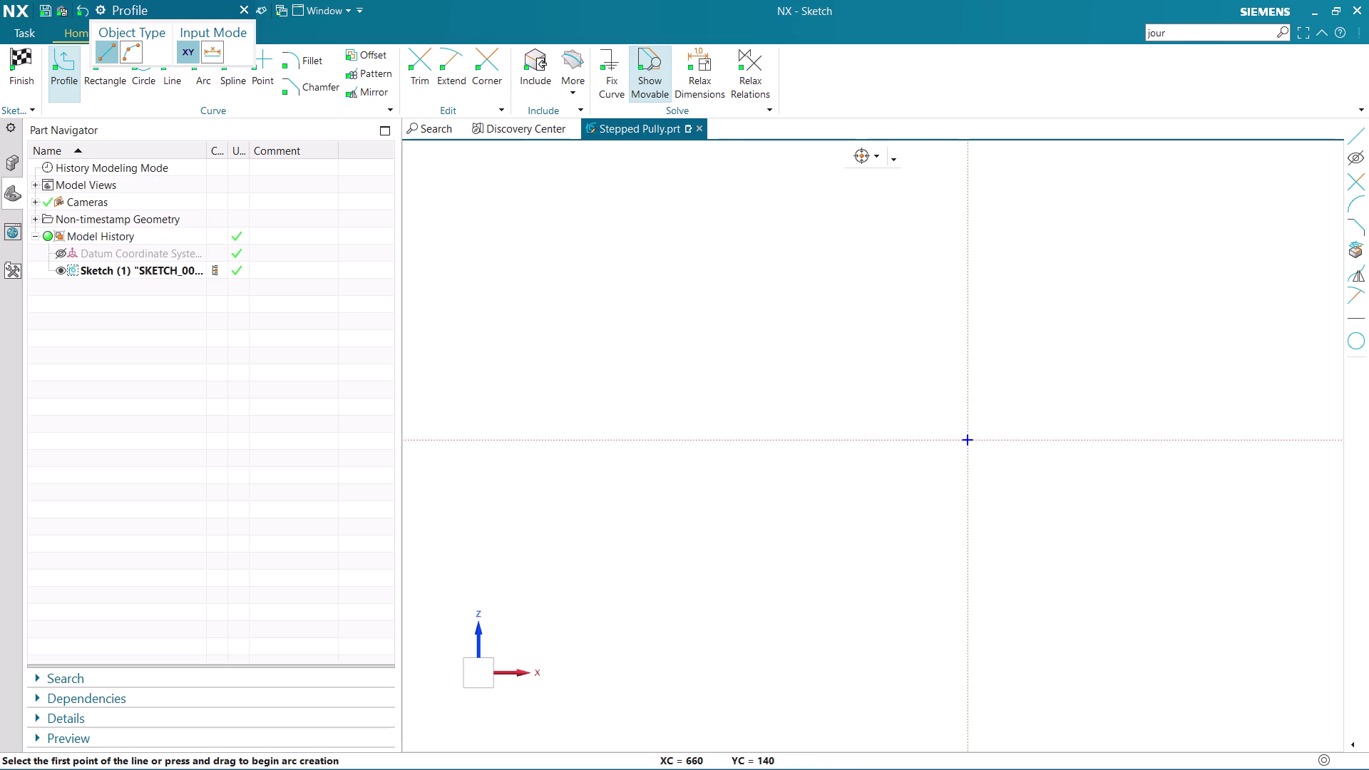
scroll(down, 3)
scroll(up, 3)
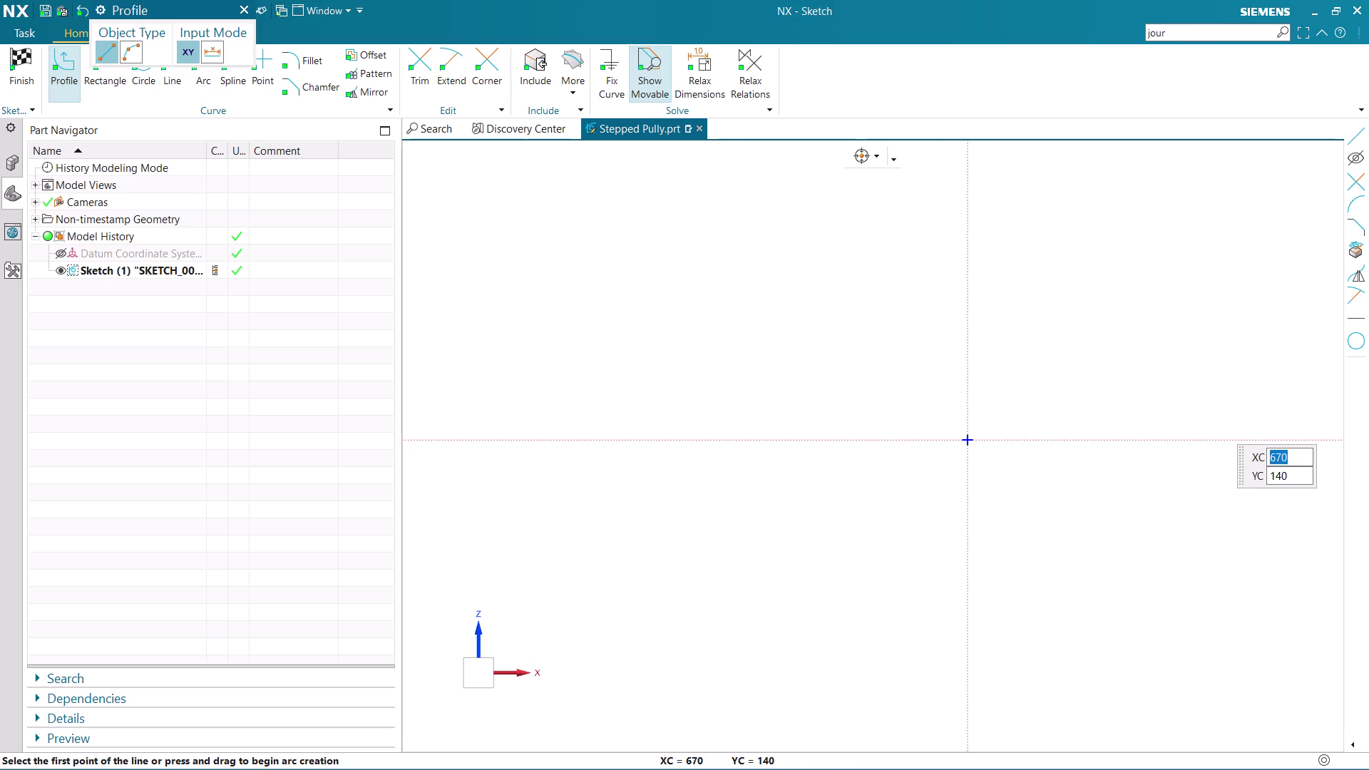
scroll(down, 3)
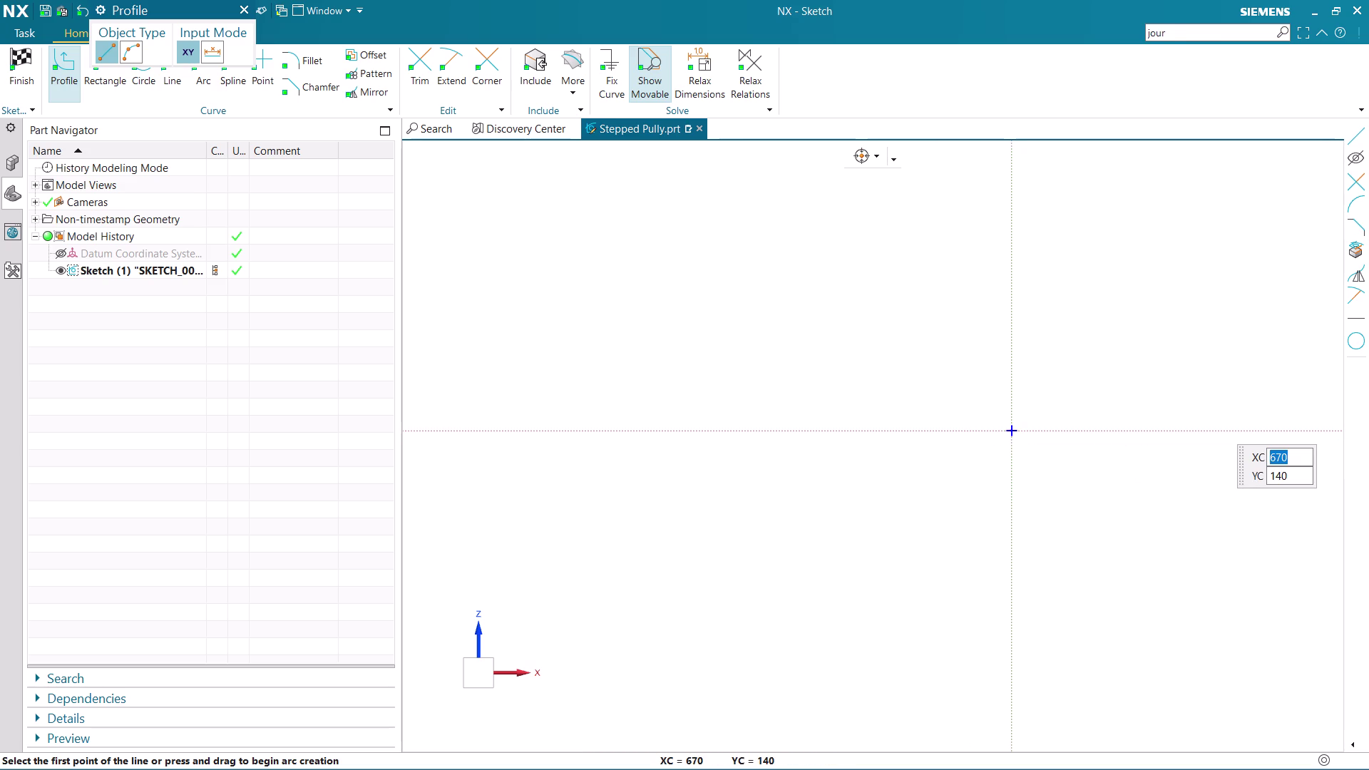
scroll(down, 3)
scroll(up, 3)
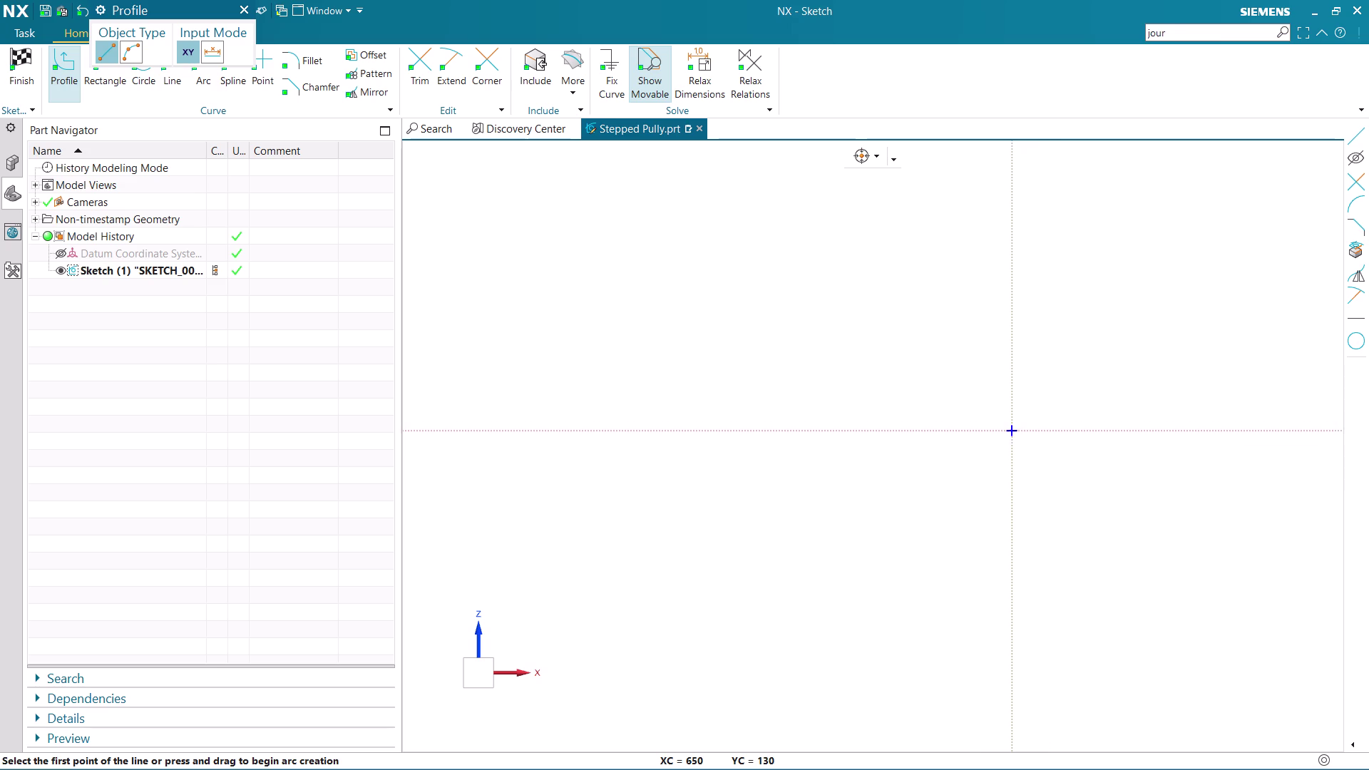
scroll(up, 3)
scroll(up, 3)
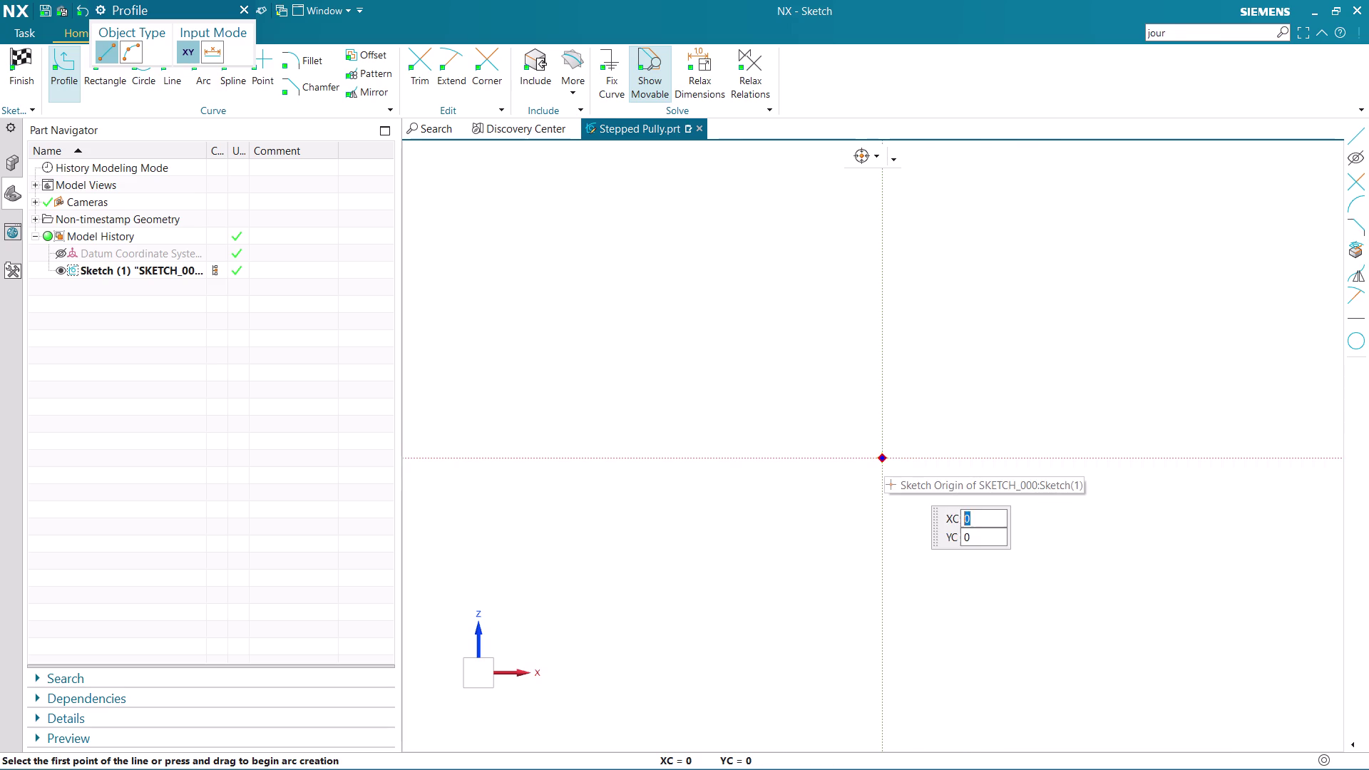
click(881, 456)
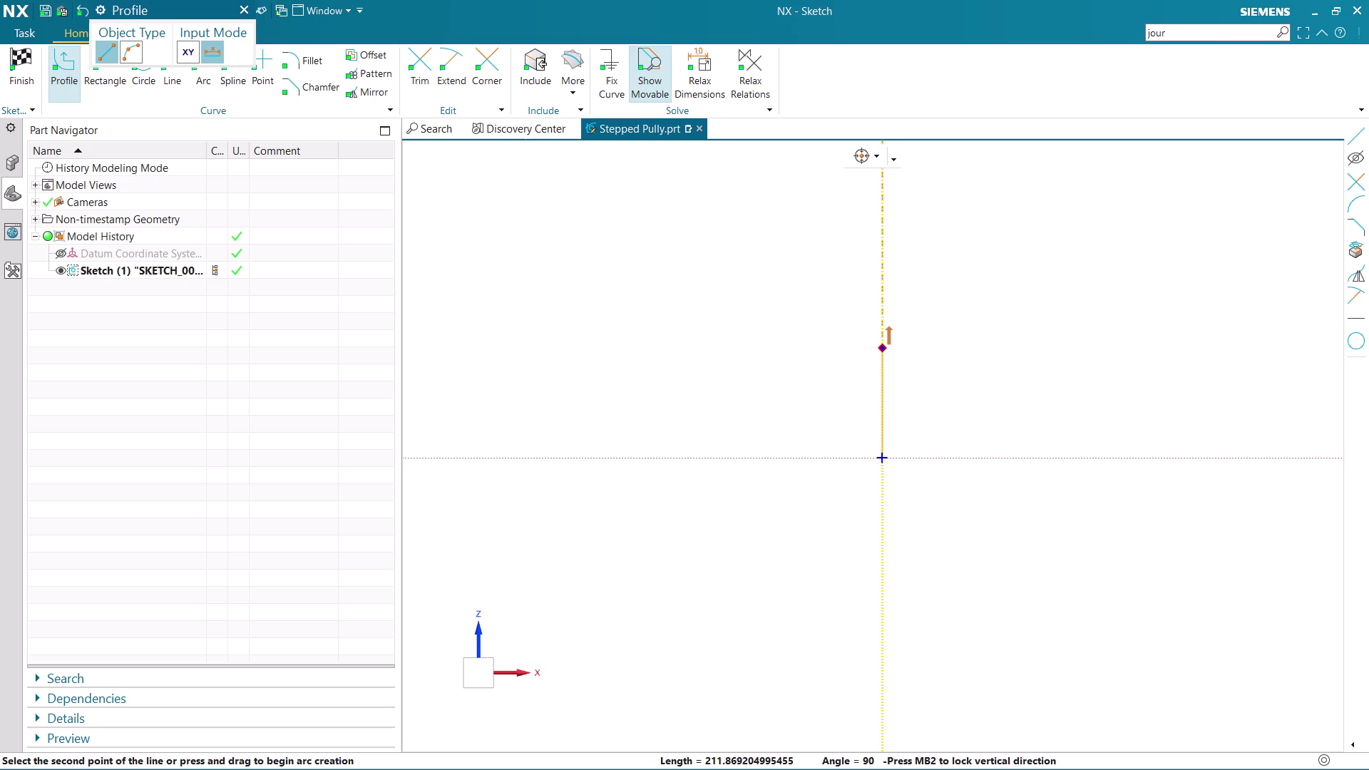
Finish the vertical line, then exit the profile tool.
click(883, 348)
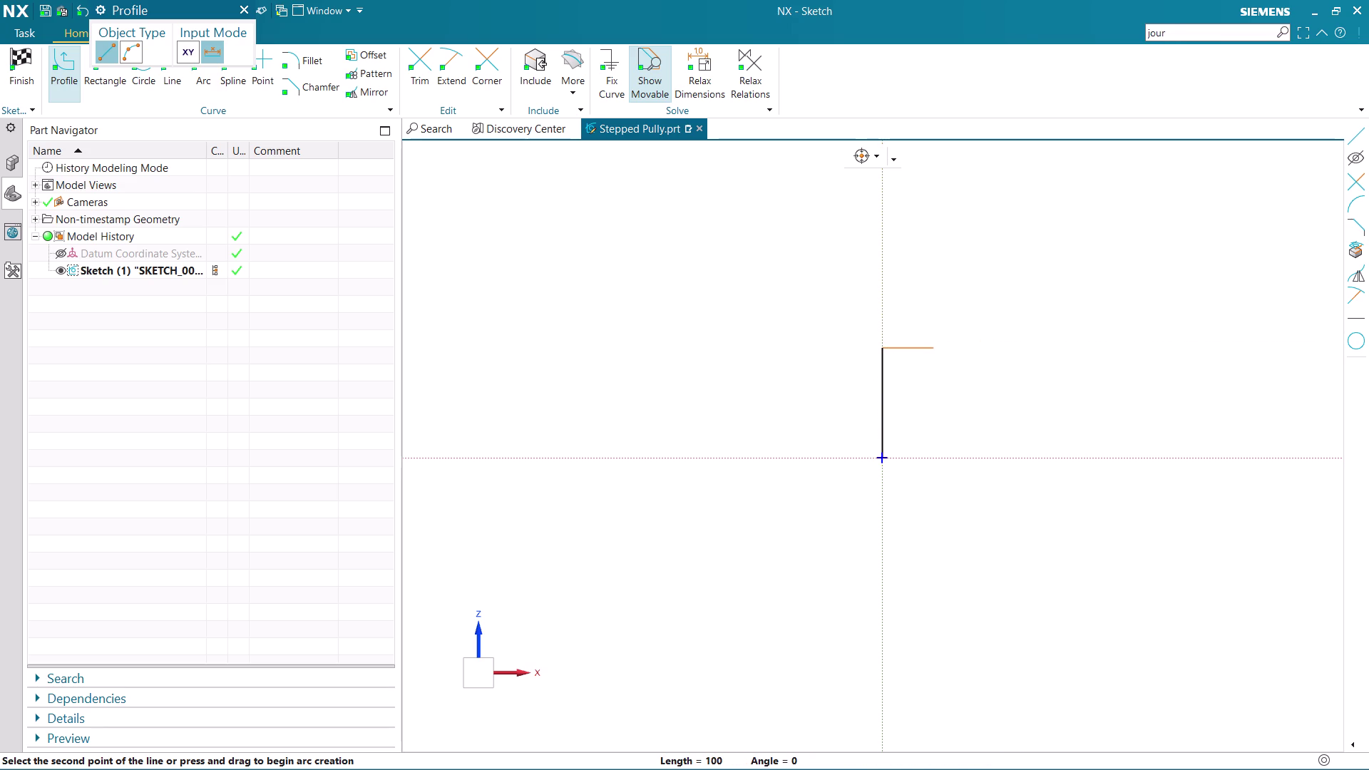
scroll(up, 3)
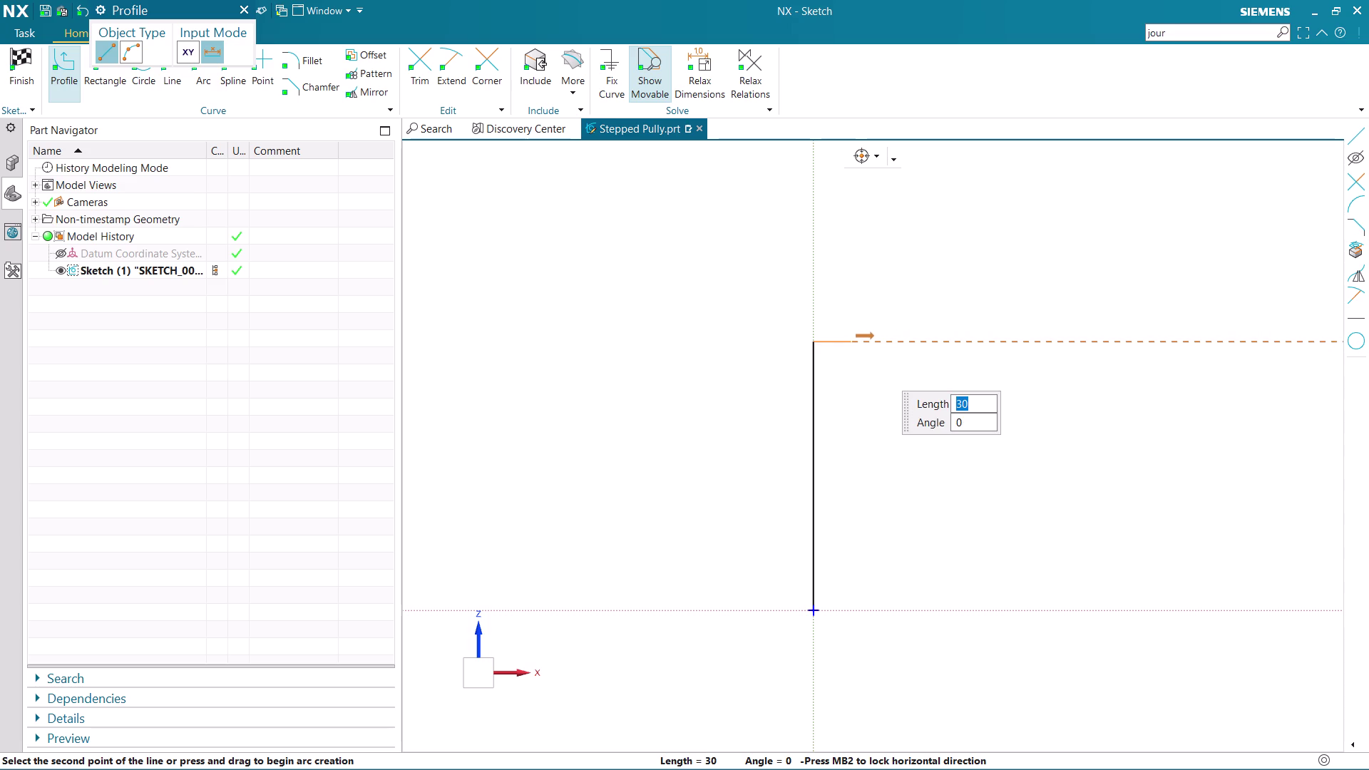
key(Escape)
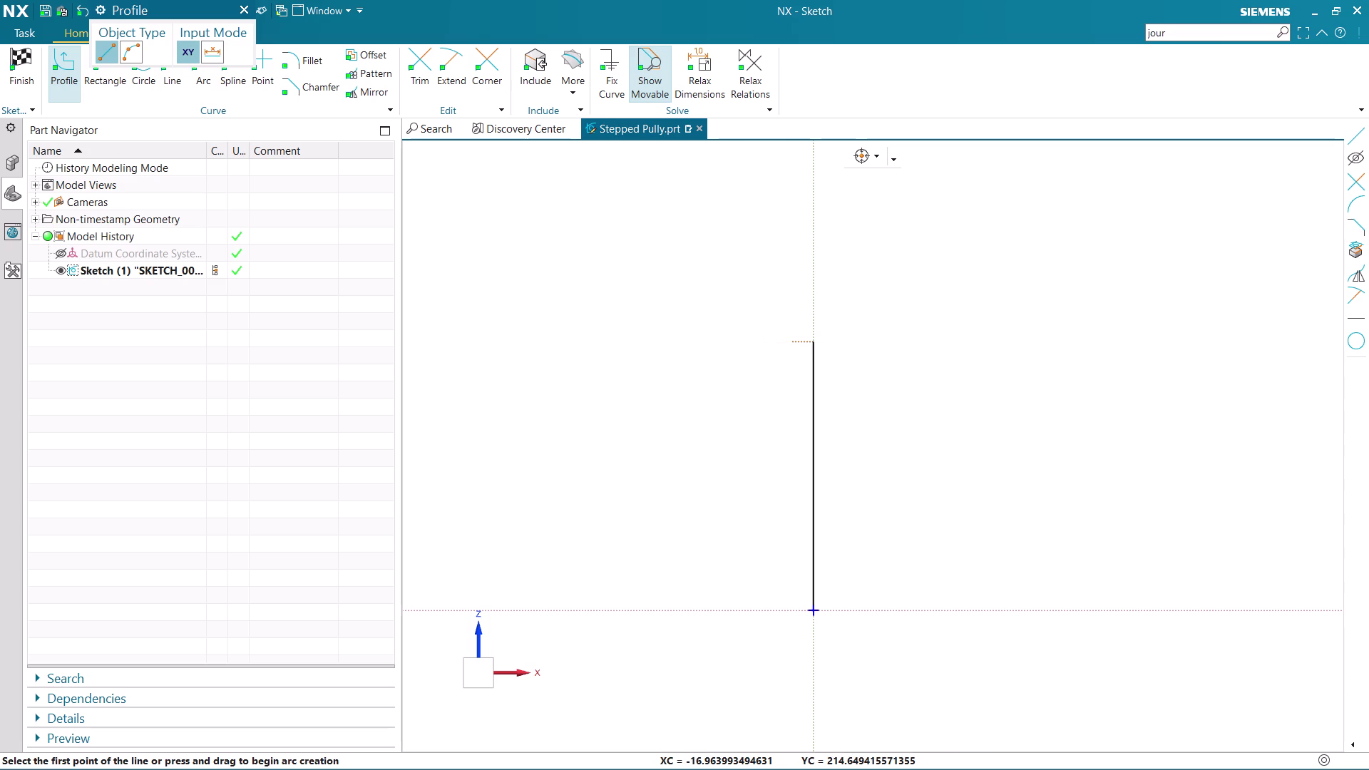
key(Escape)
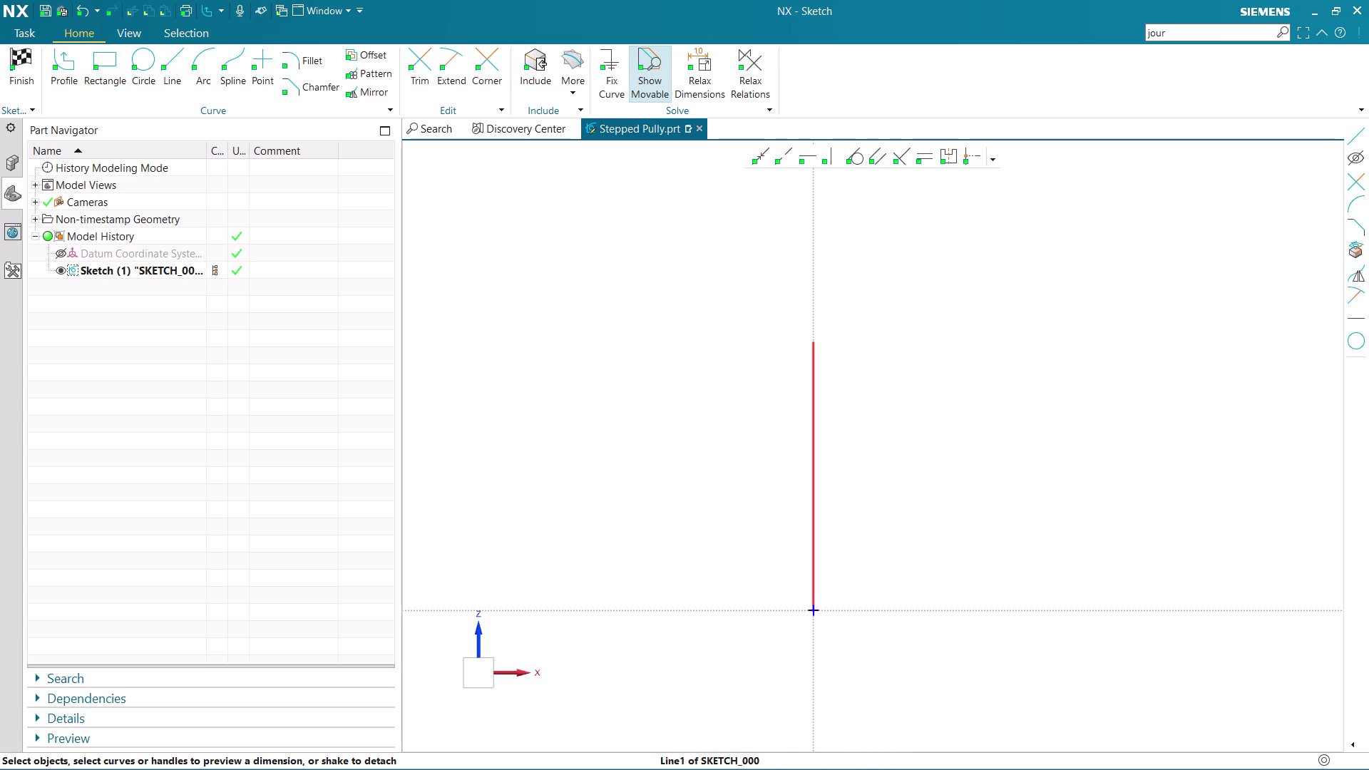
Delete the vertical line and restart the profile at the sketch origin.
click(811, 406)
key(Delete)
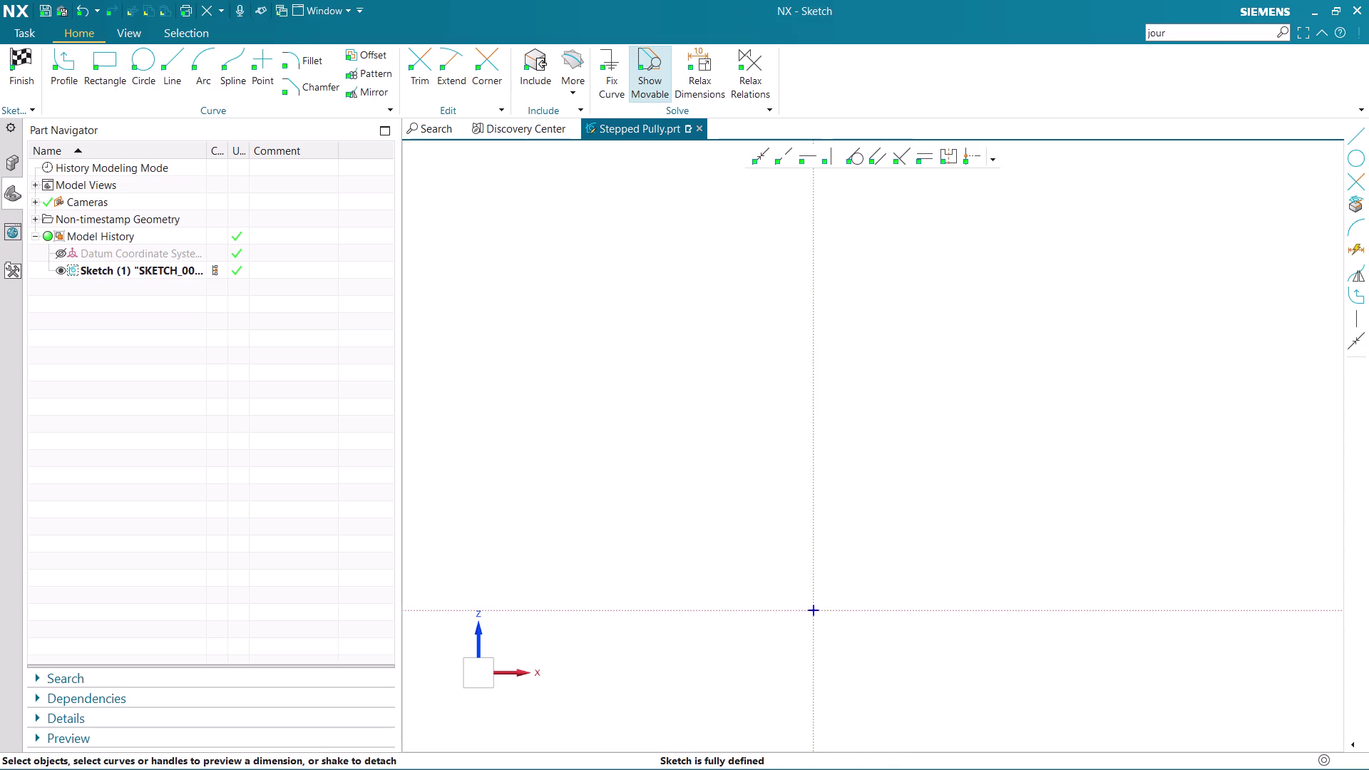